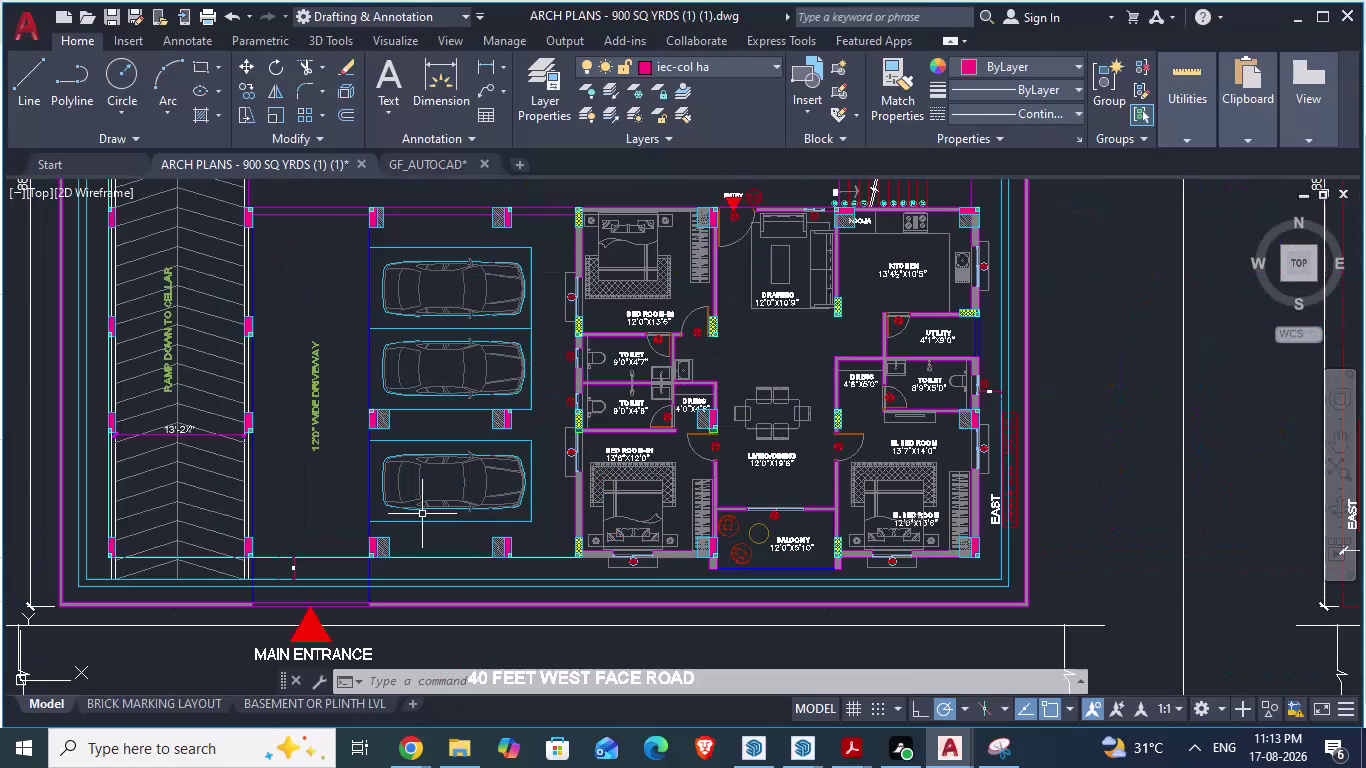
Delete the unwanted vertical grid line from the GF_AUTOCAD drawing.
click(431, 162)
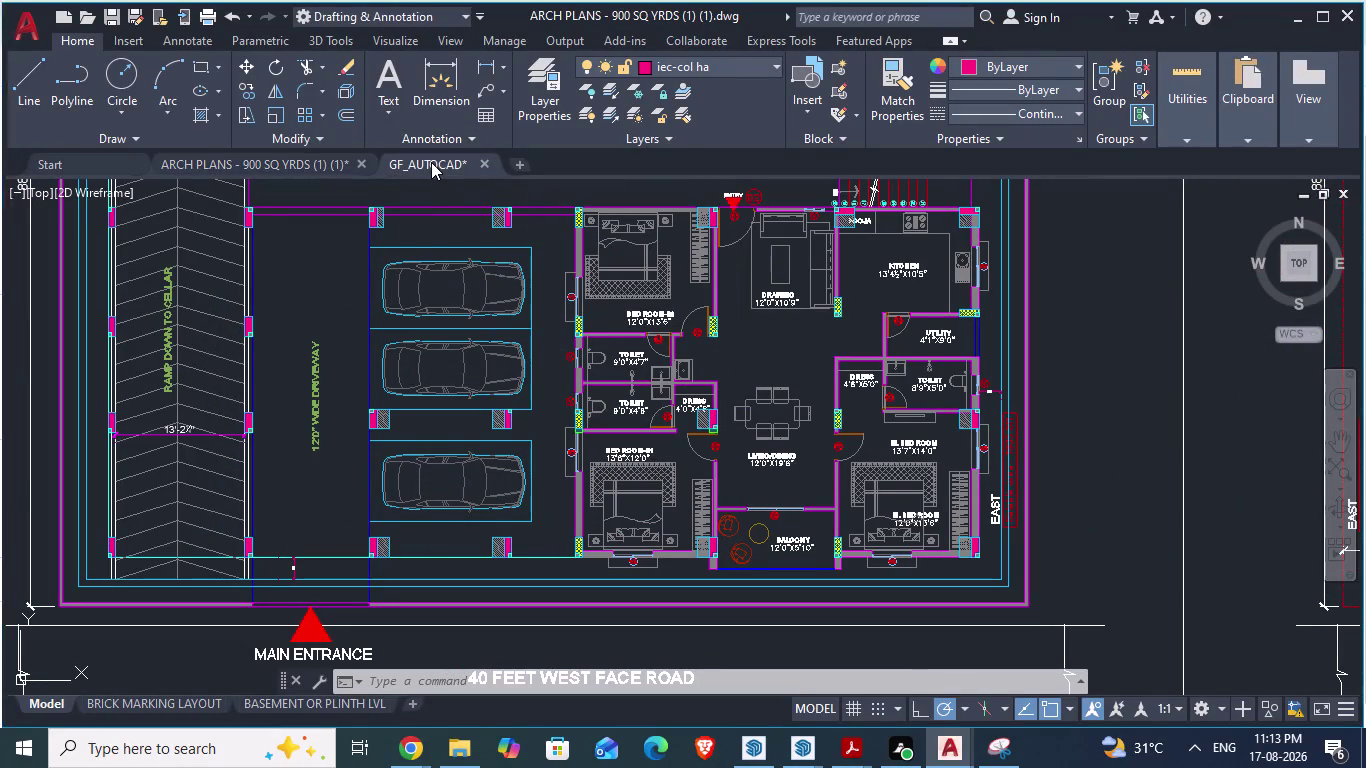
scroll(down, 3)
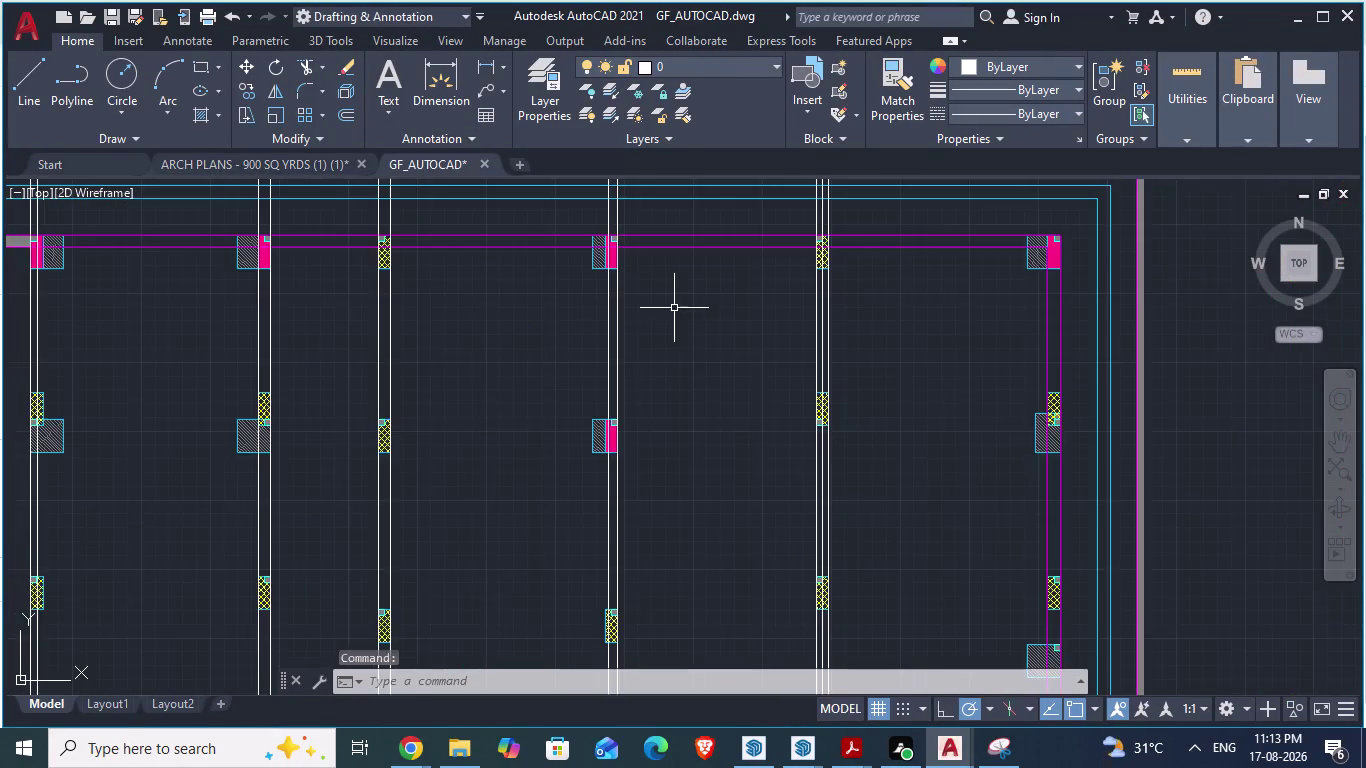
scroll(down, 3)
scroll(up, 3)
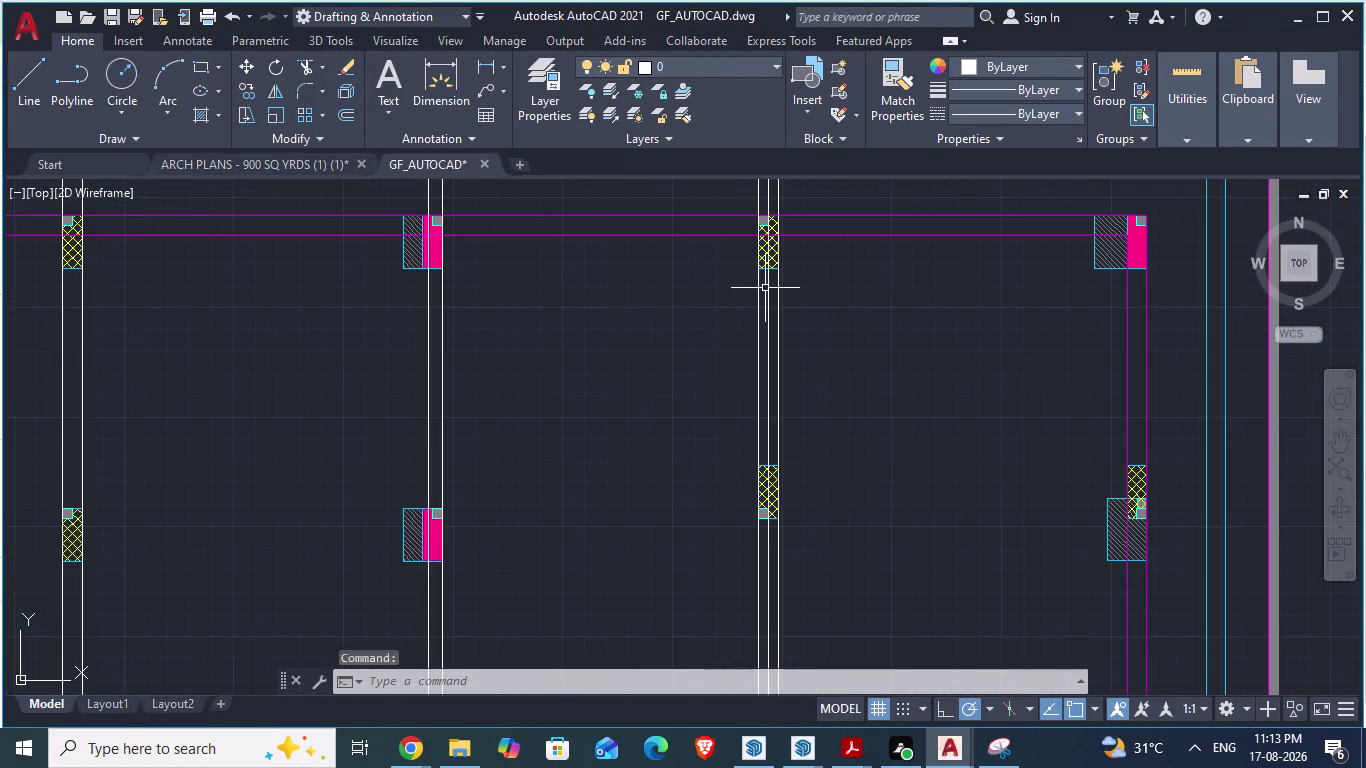
scroll(down, 3)
scroll(down, 3)
scroll(up, 3)
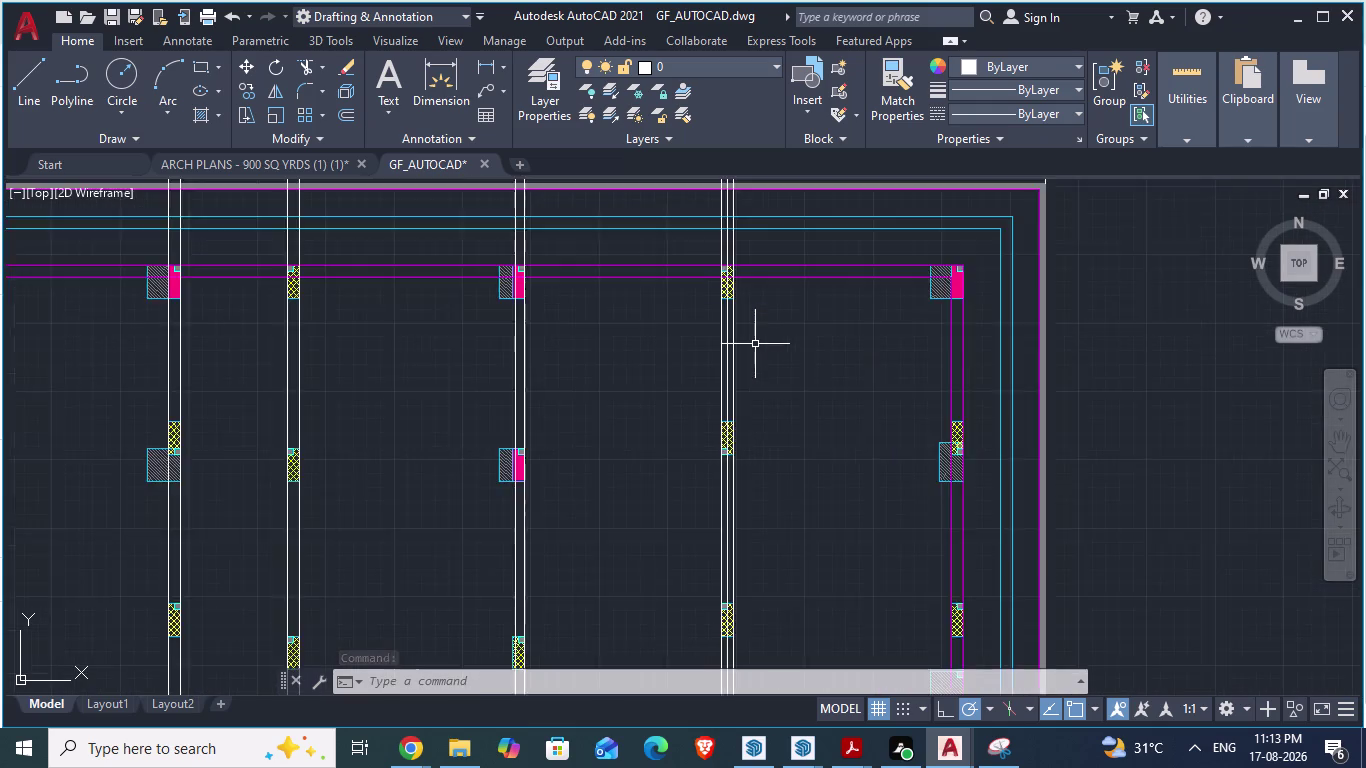
scroll(up, 3)
click(697, 329)
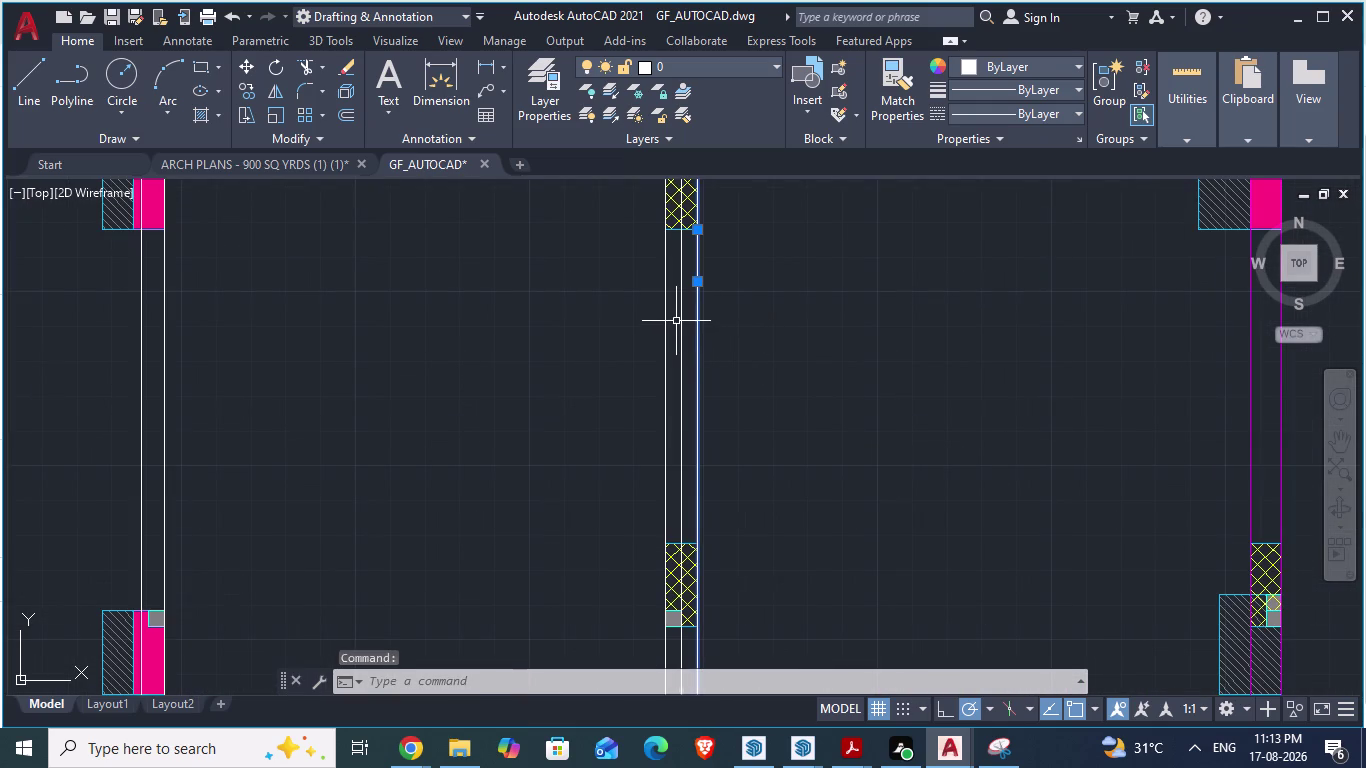
key(Delete)
Bring the ARCH PLANS drawing back into view.
scroll(down, 3)
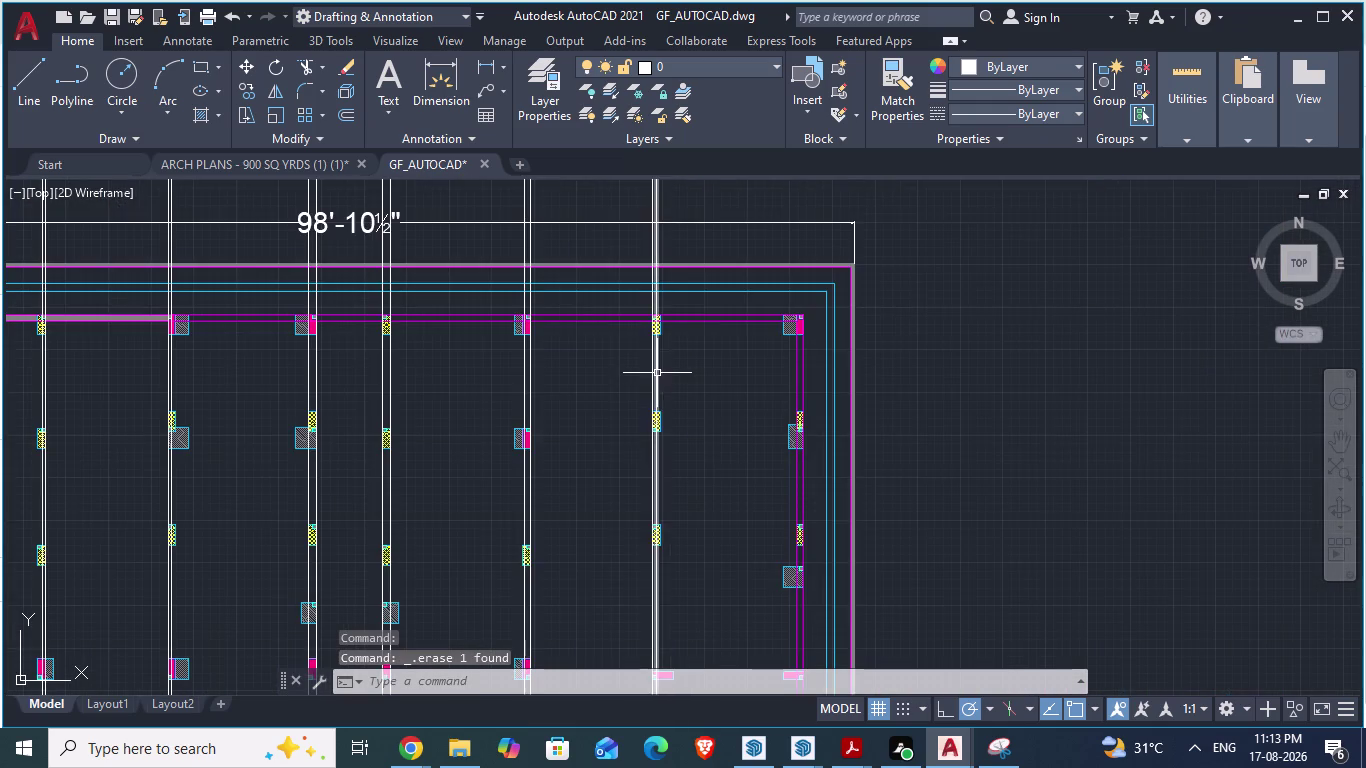
scroll(up, 3)
scroll(up, 3)
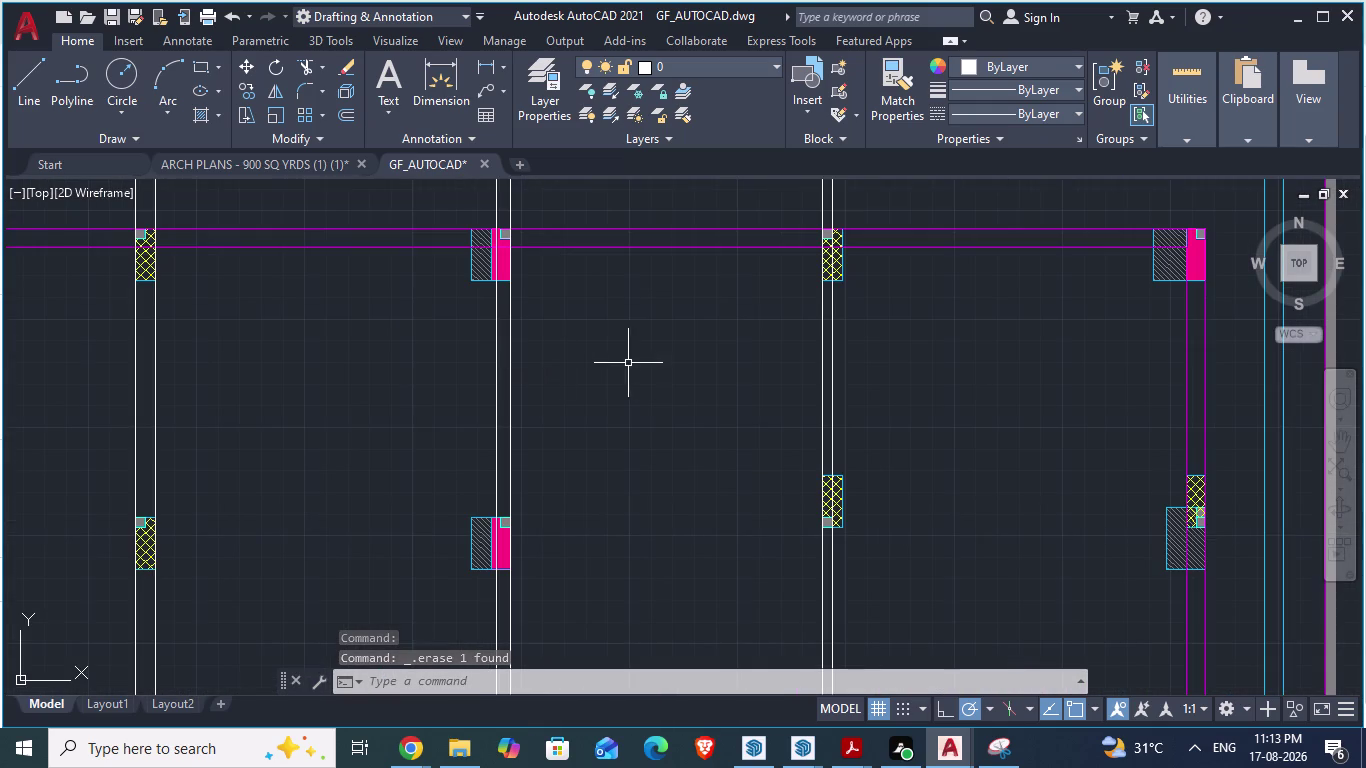
click(297, 163)
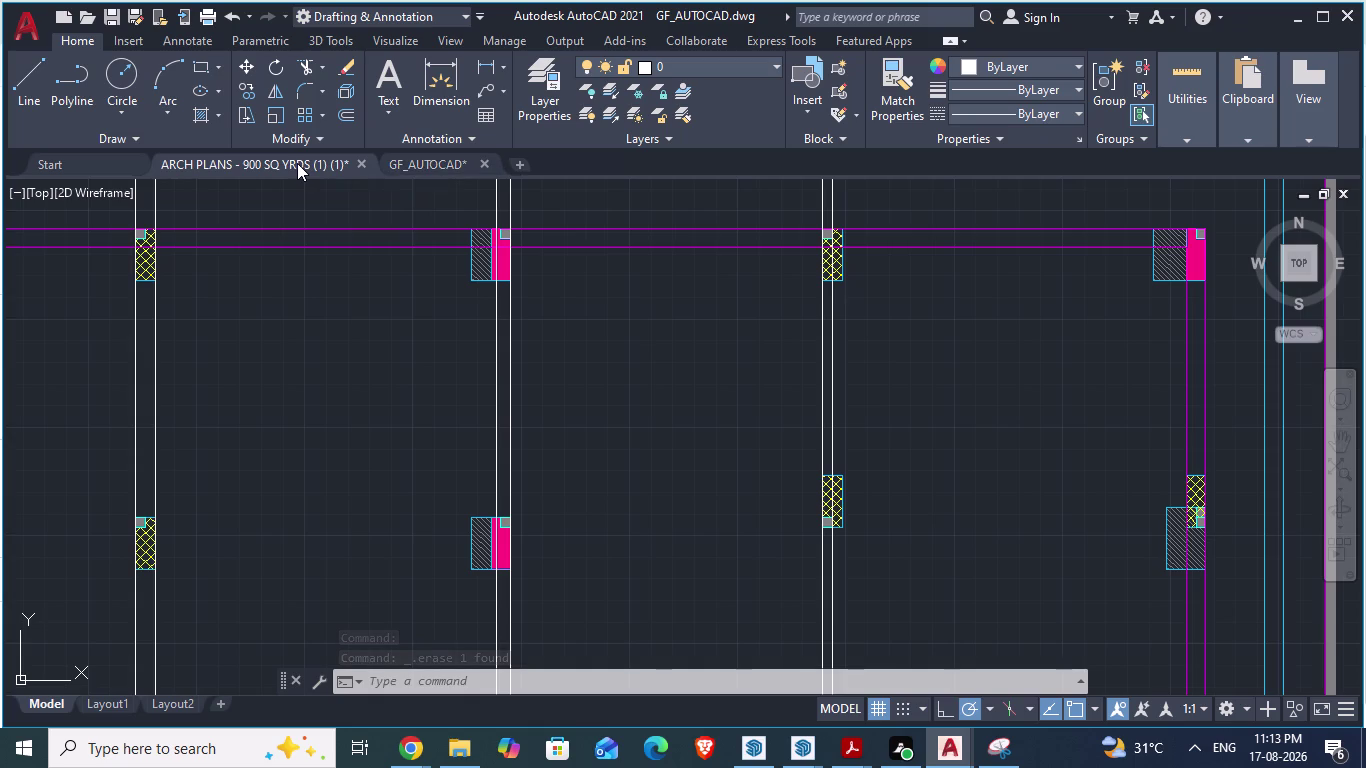
scroll(down, 3)
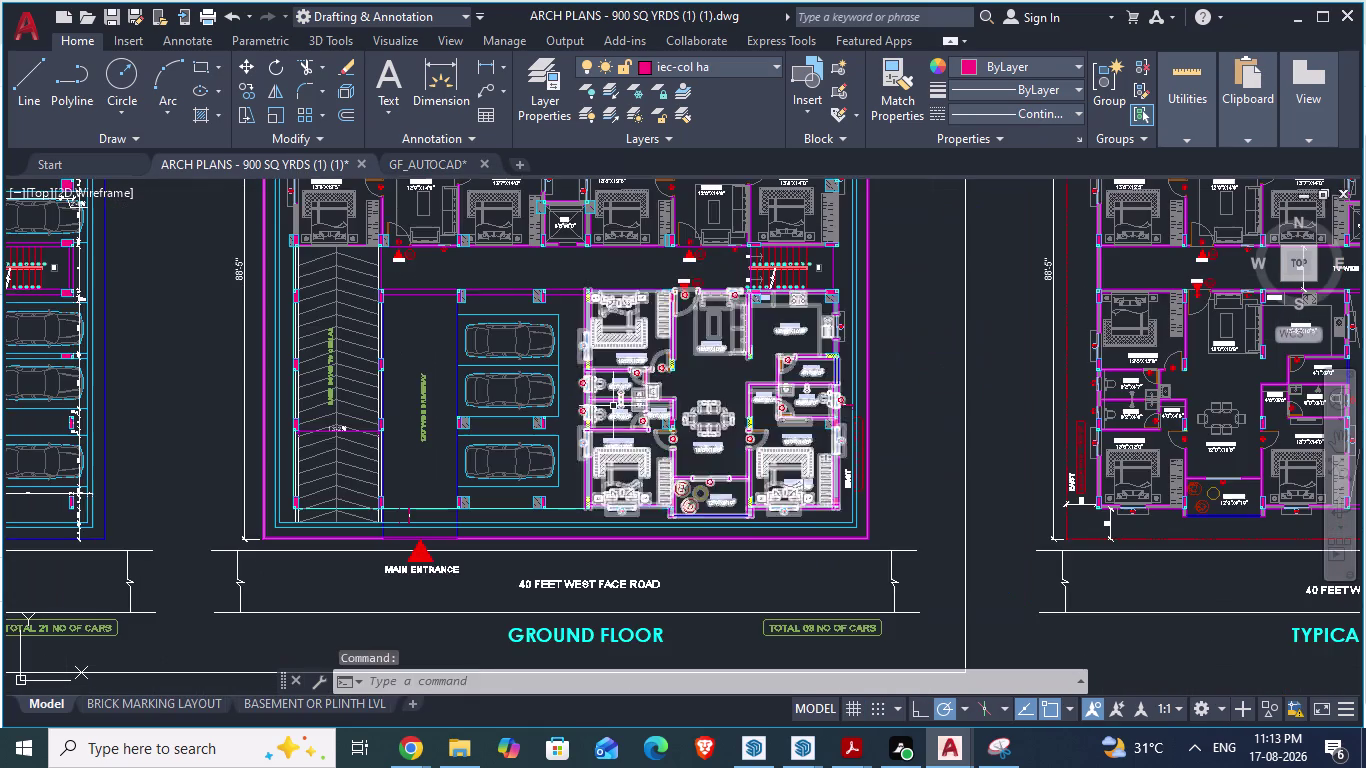
Start an aligned dimension at the plan's column corner, then cancel it.
scroll(down, 3)
scroll(up, 3)
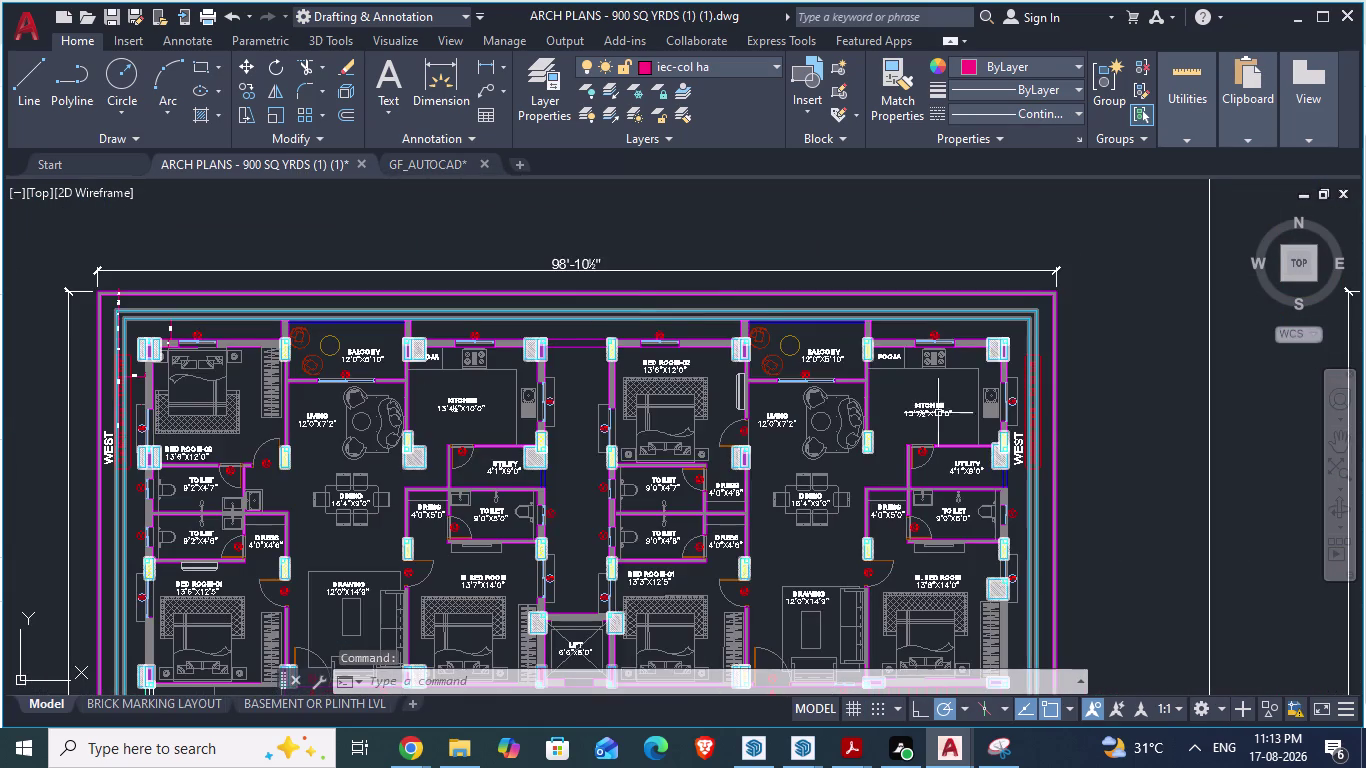
scroll(up, 3)
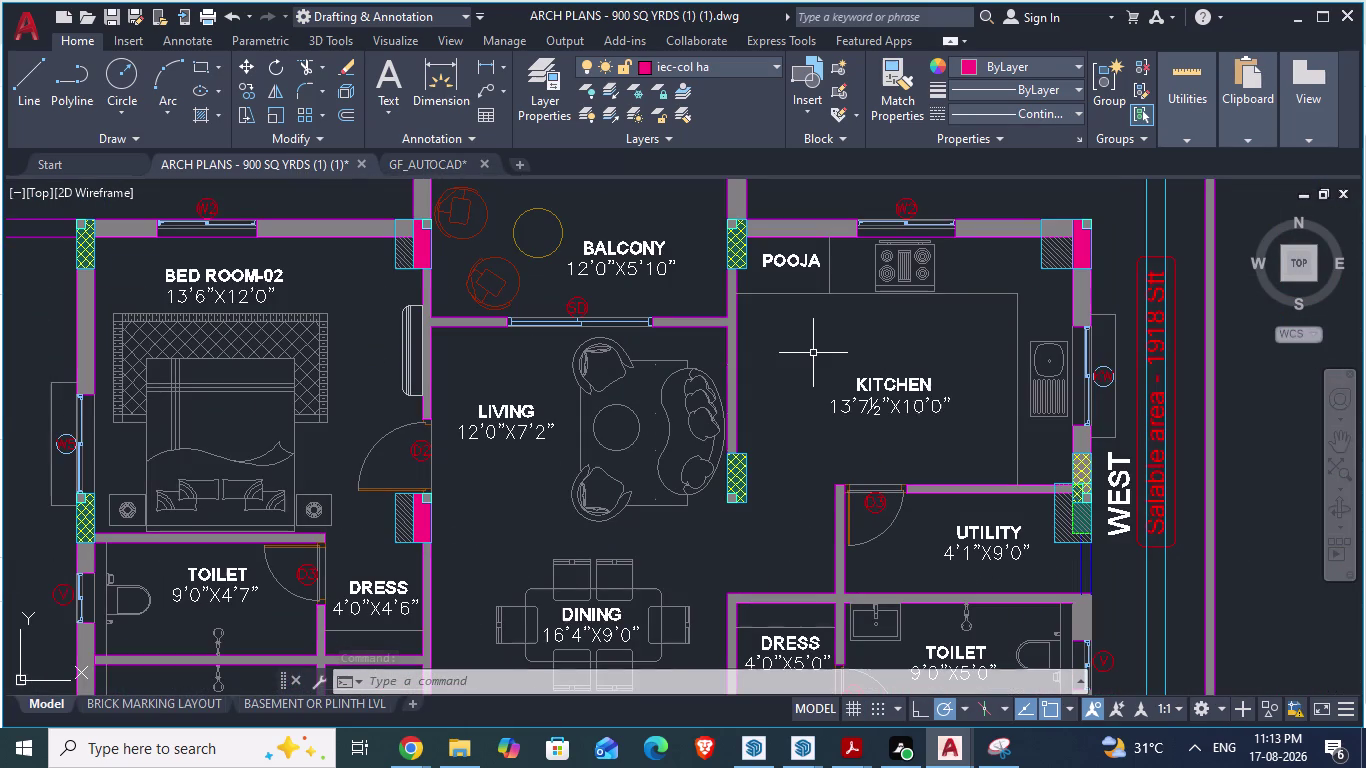
scroll(down, 3)
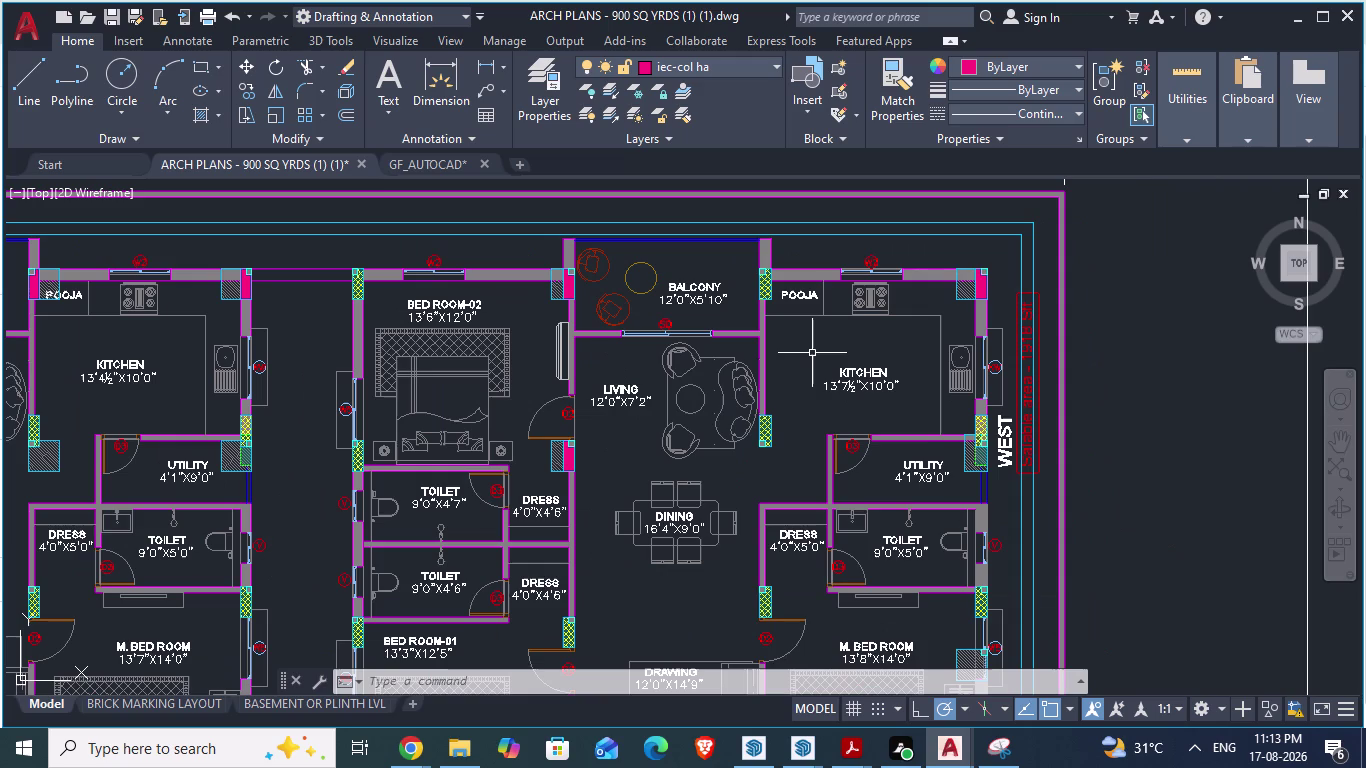
scroll(up, 3)
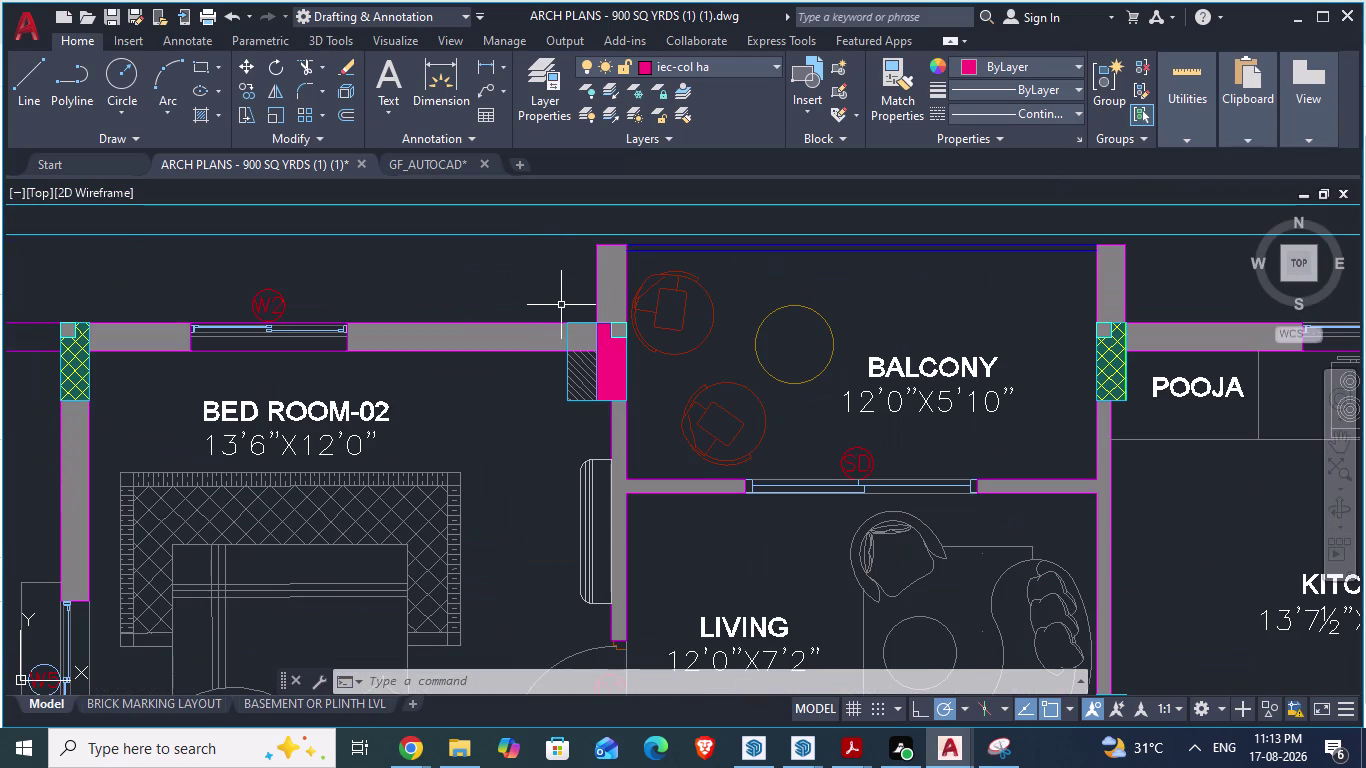
text(da)
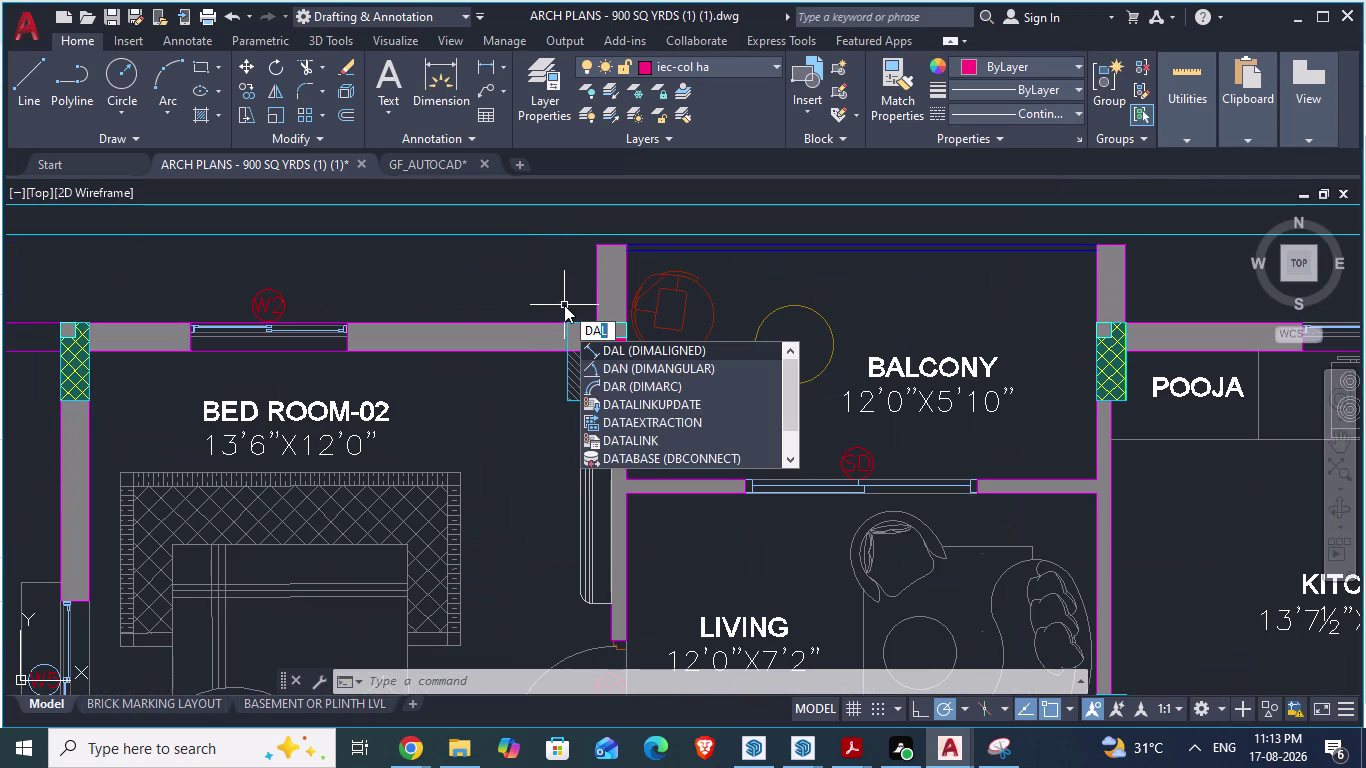
key(space)
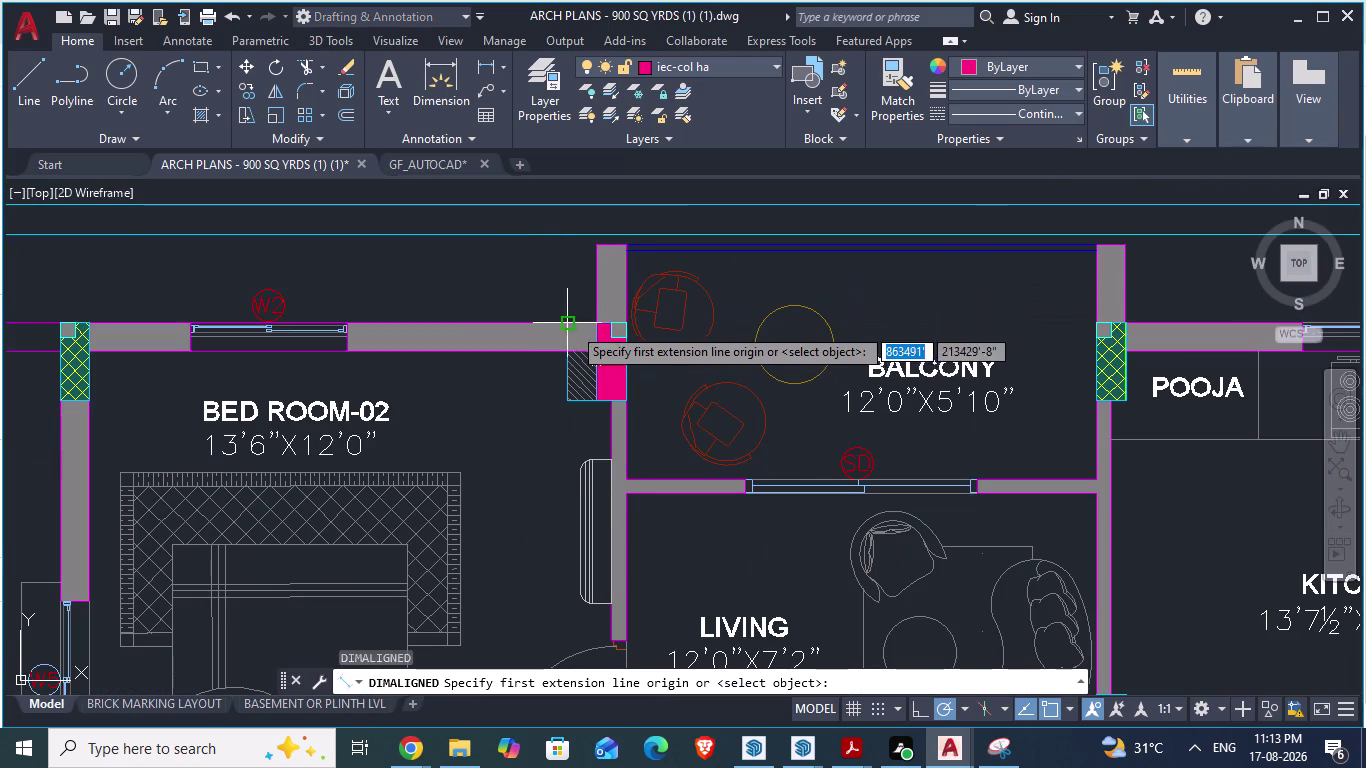
click(595, 322)
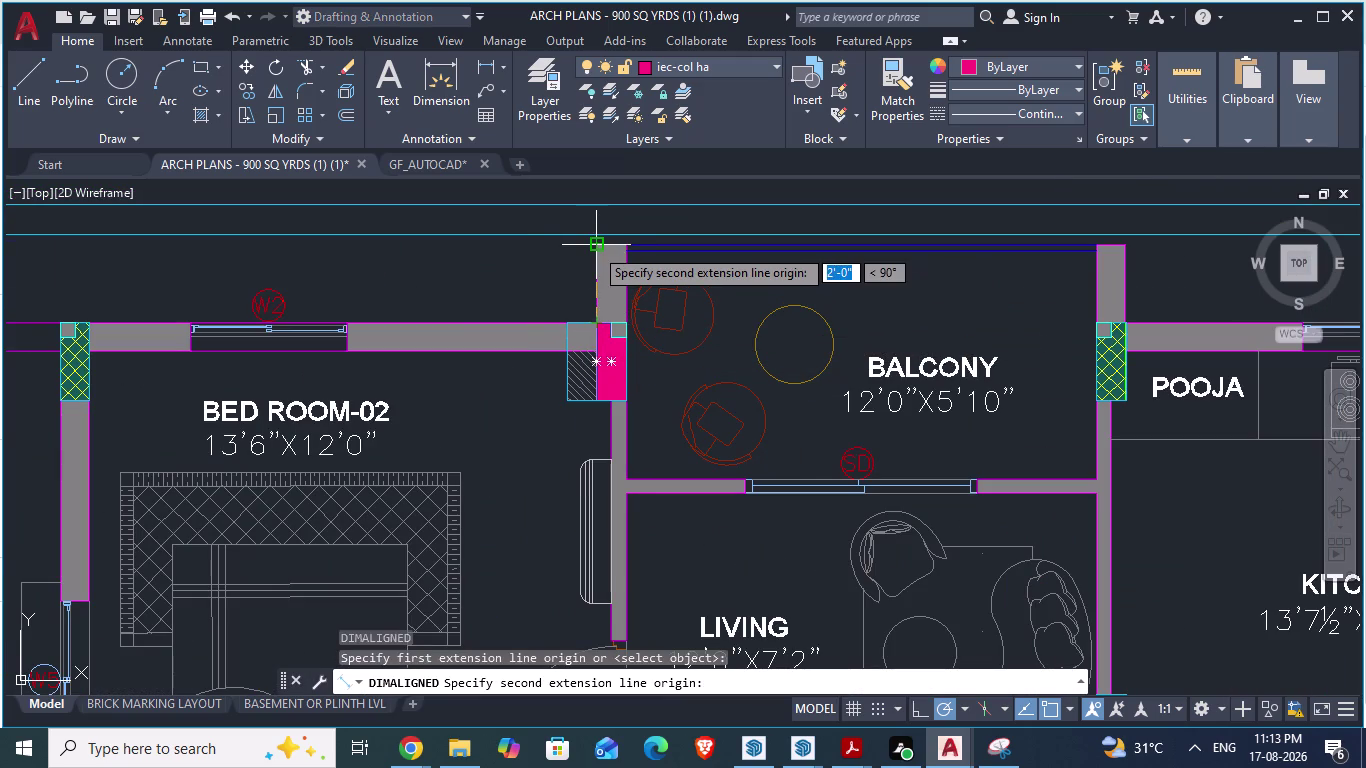
key(Escape)
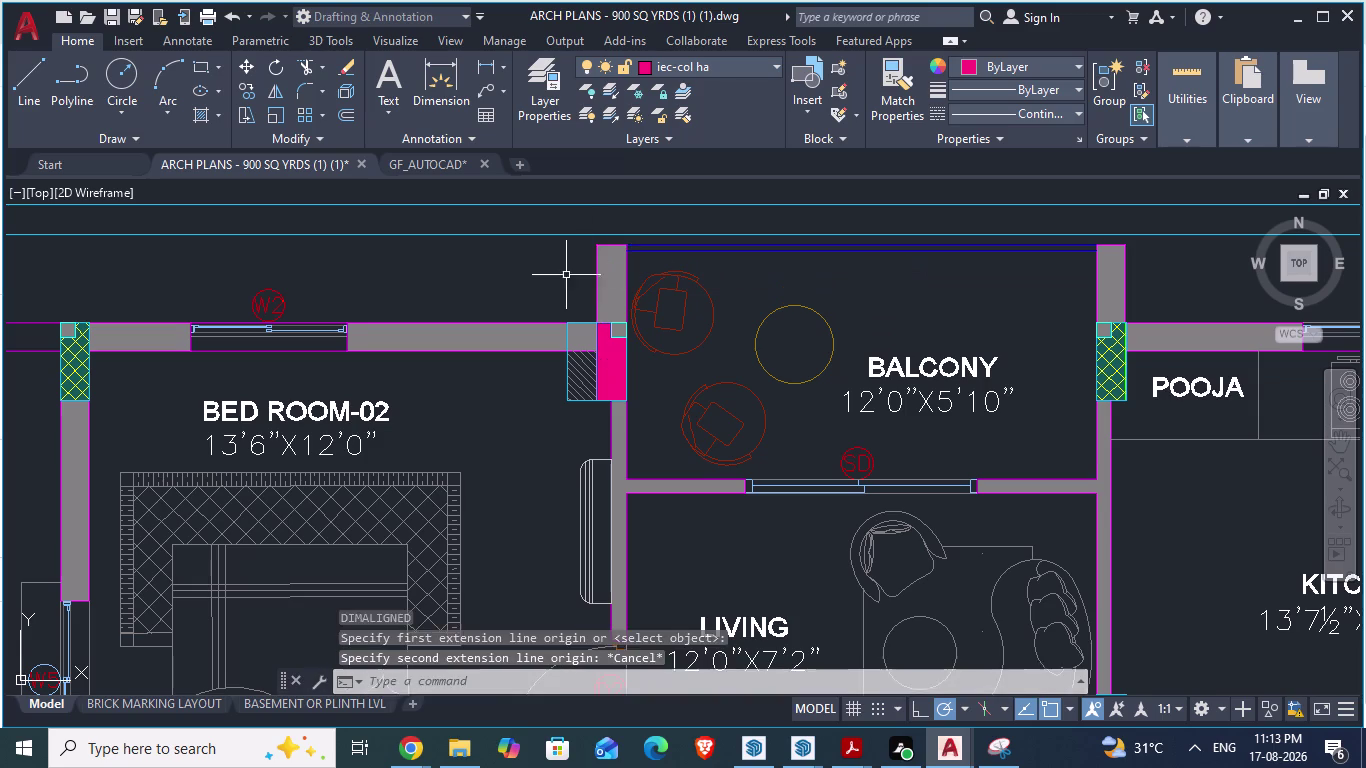
Return to the GF_AUTOCAD drawing.
scroll(down, 3)
scroll(down, 3)
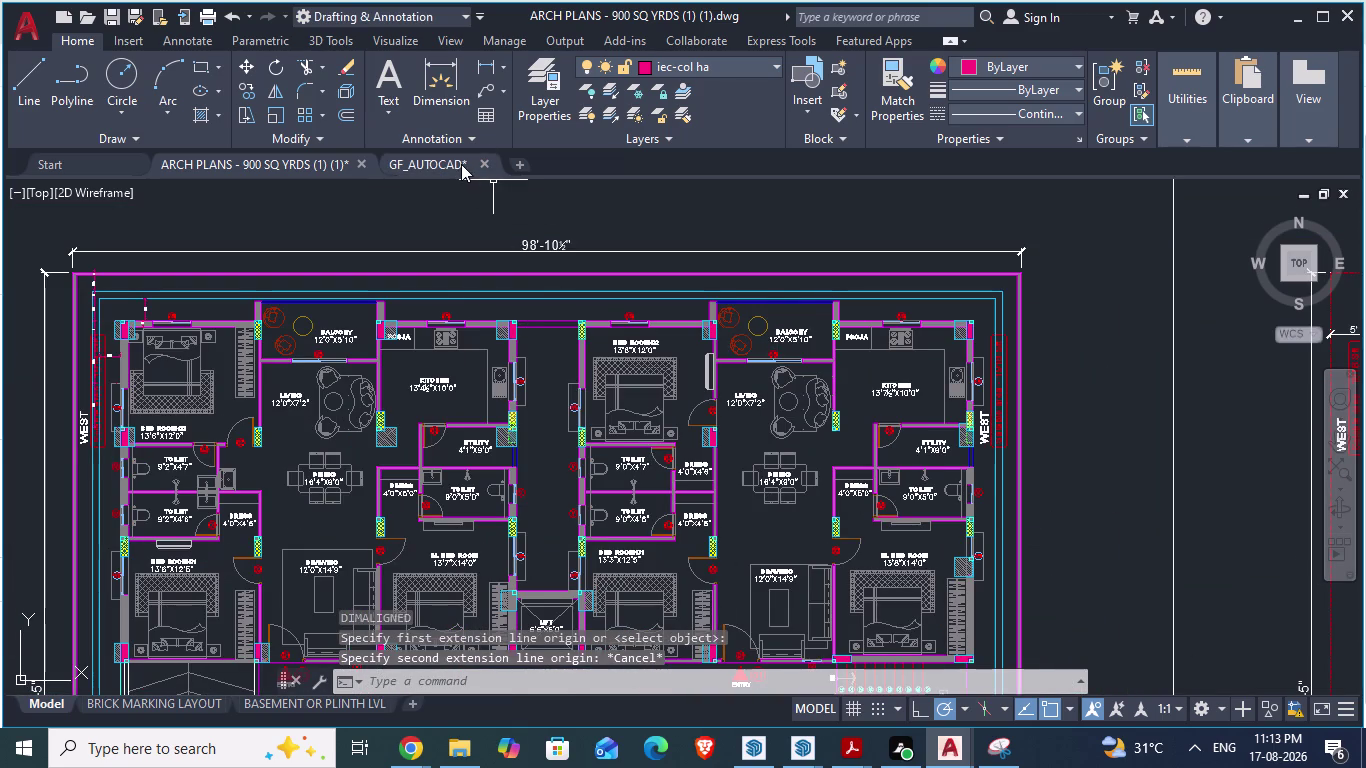
click(461, 164)
Place a horizontal construction line along the upper column row's top edge.
scroll(down, 3)
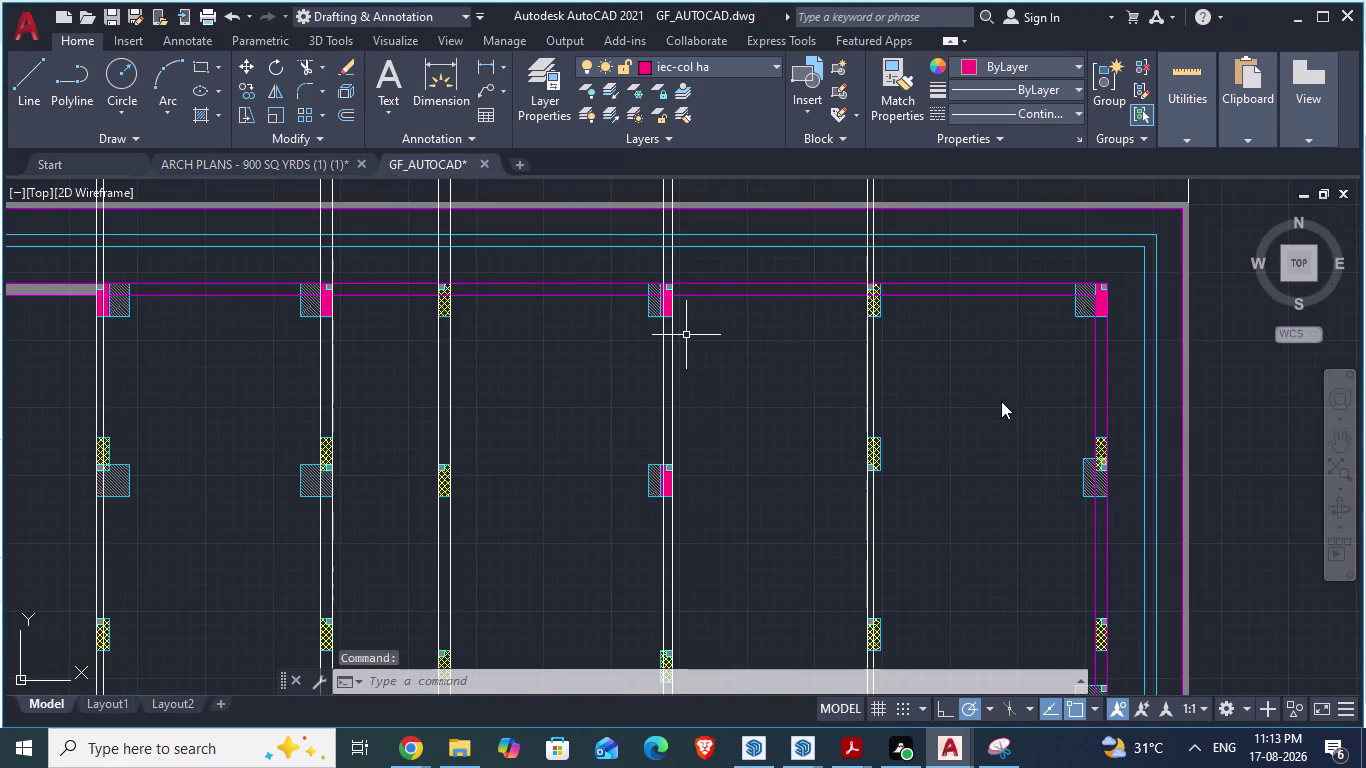
scroll(down, 3)
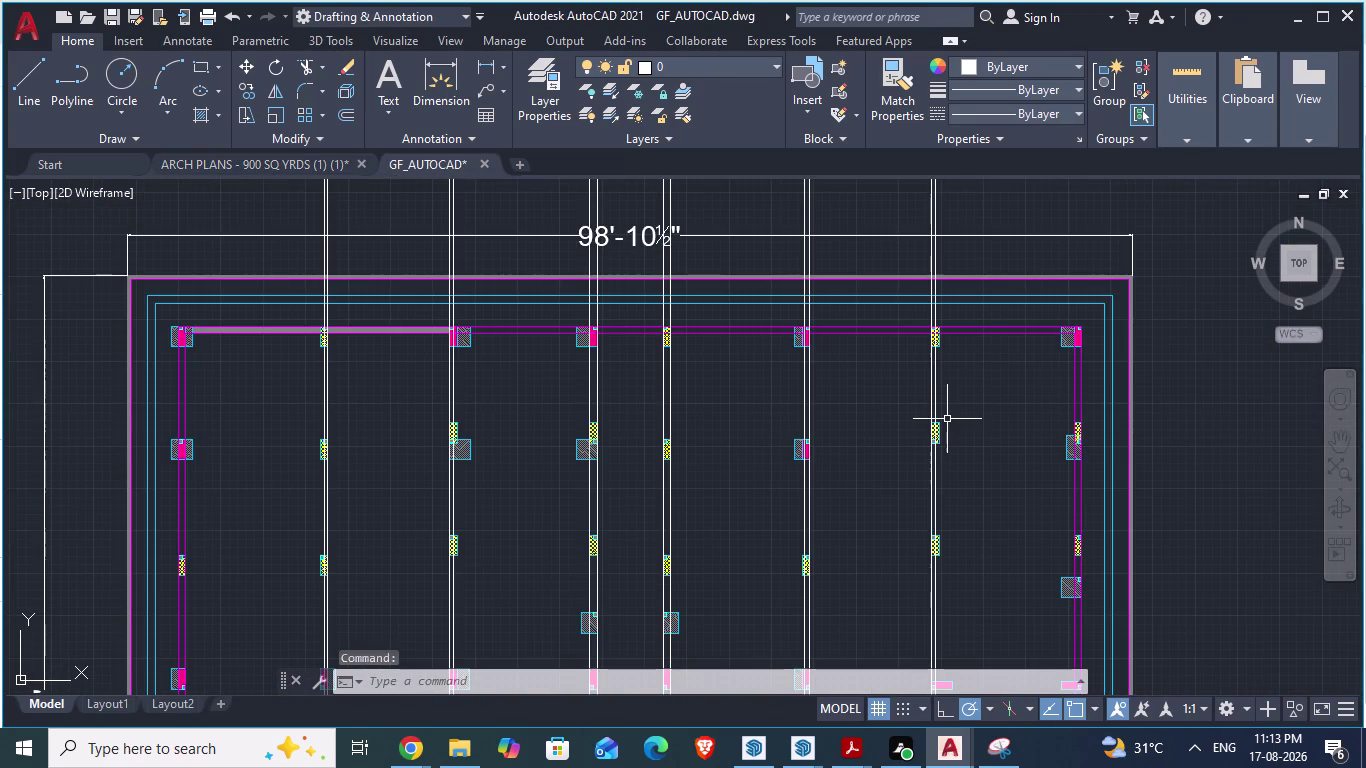
text(xl)
key(Return)
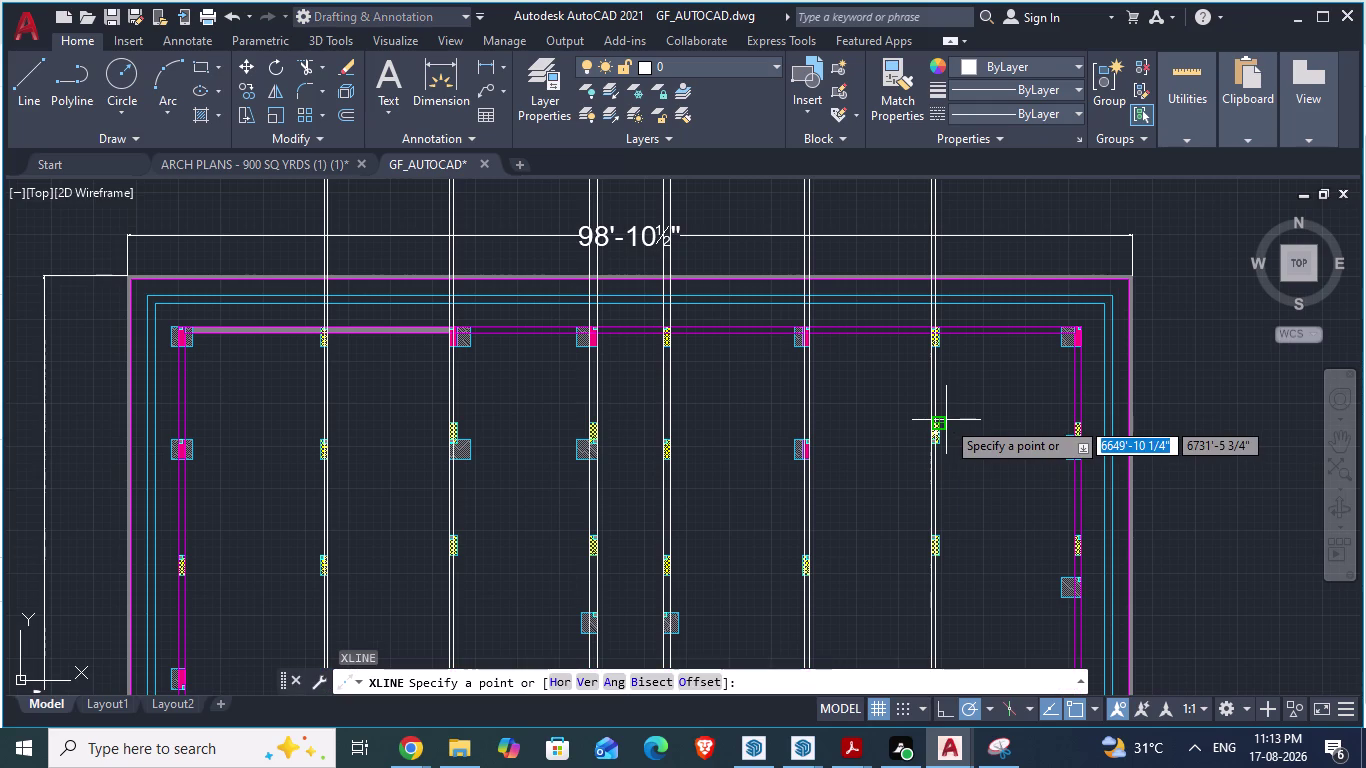
key(h)
key(Return)
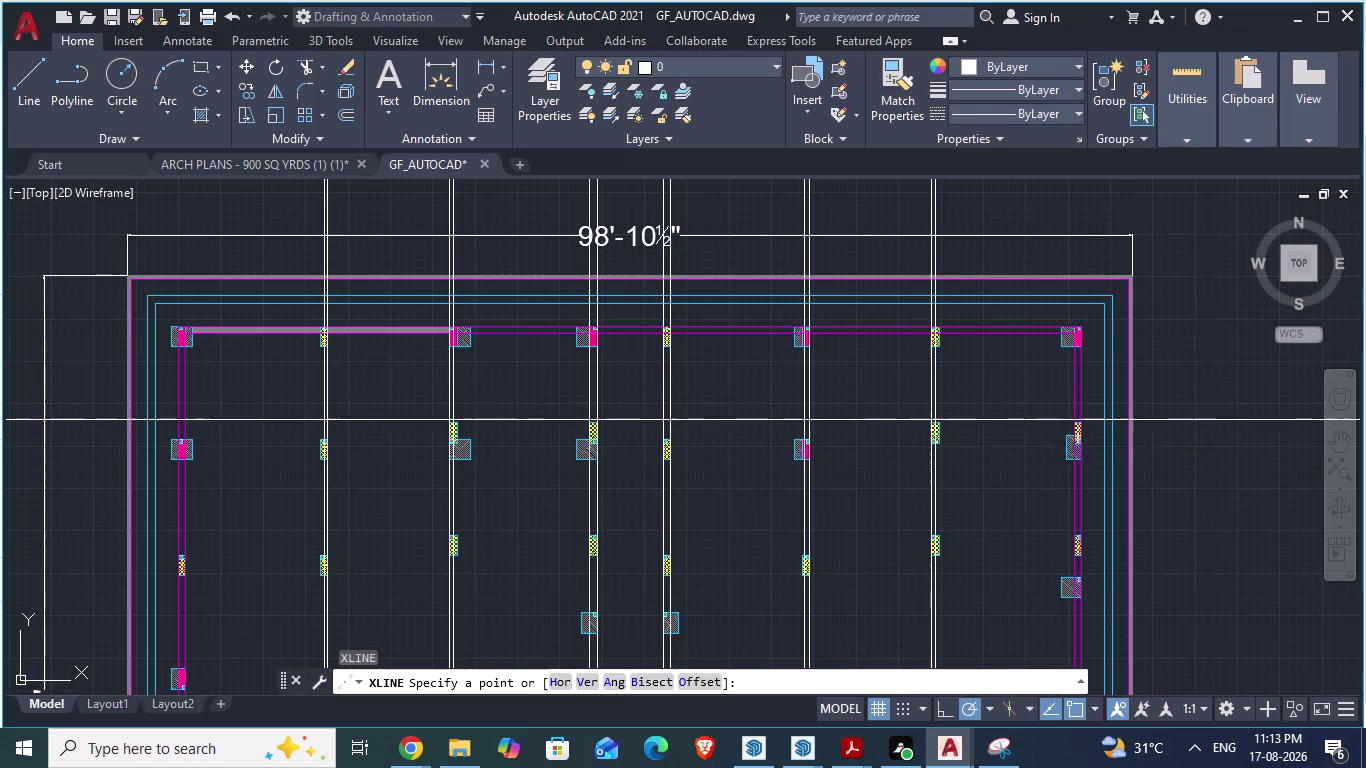
scroll(up, 3)
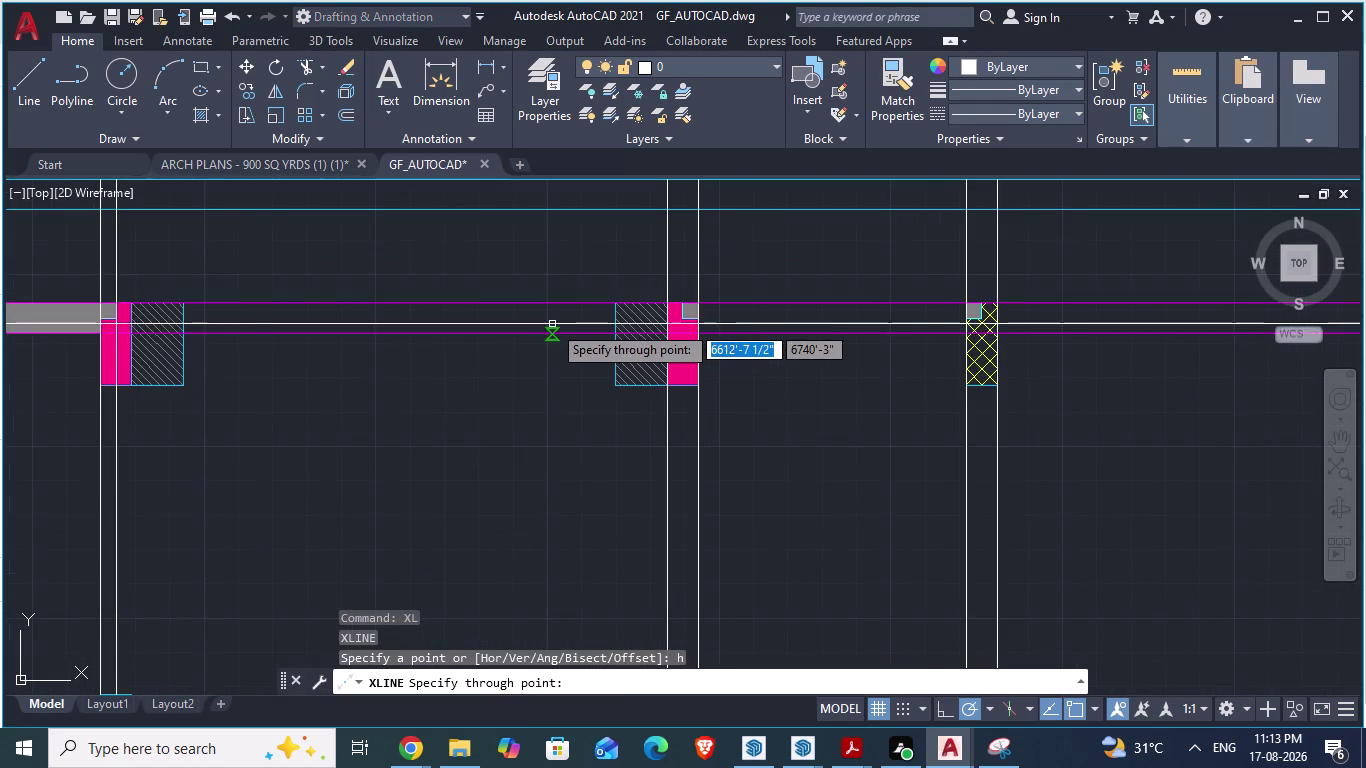
scroll(up, 3)
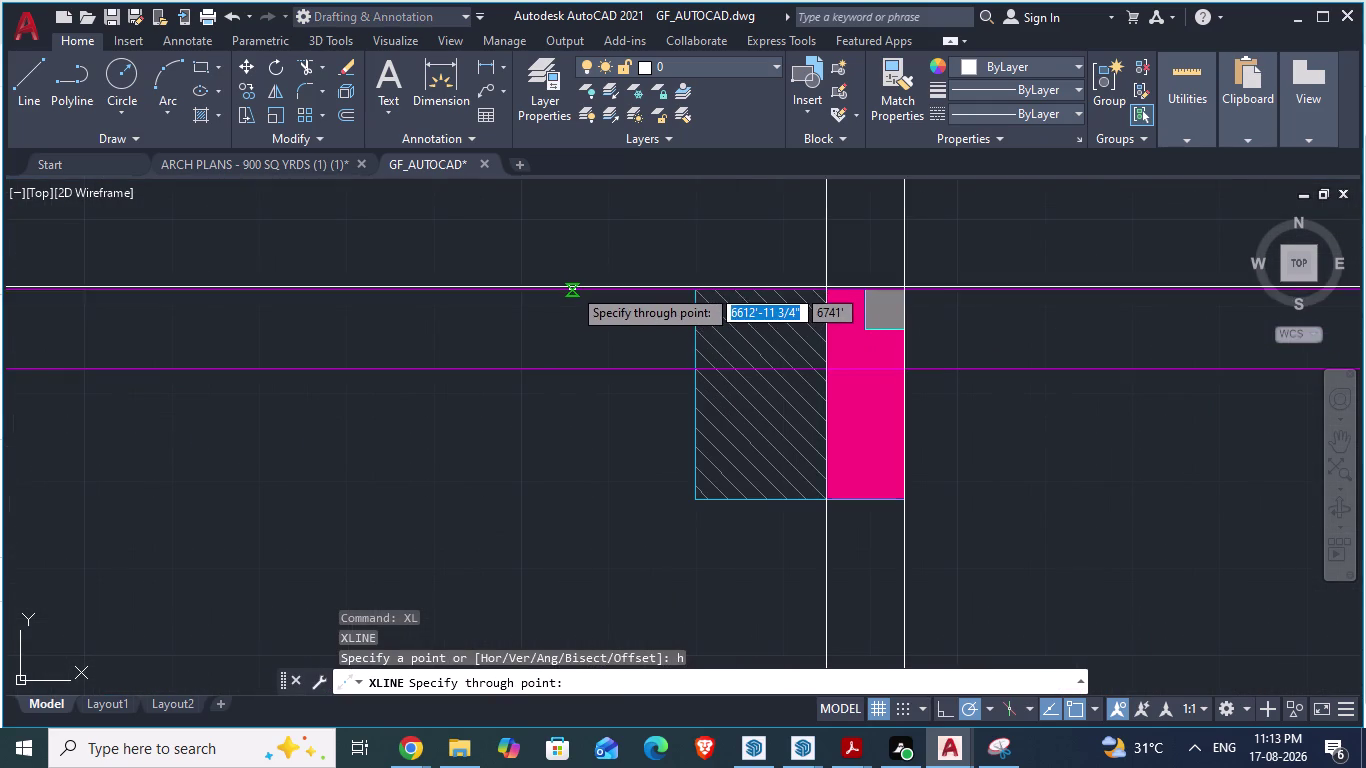
scroll(down, 3)
click(731, 302)
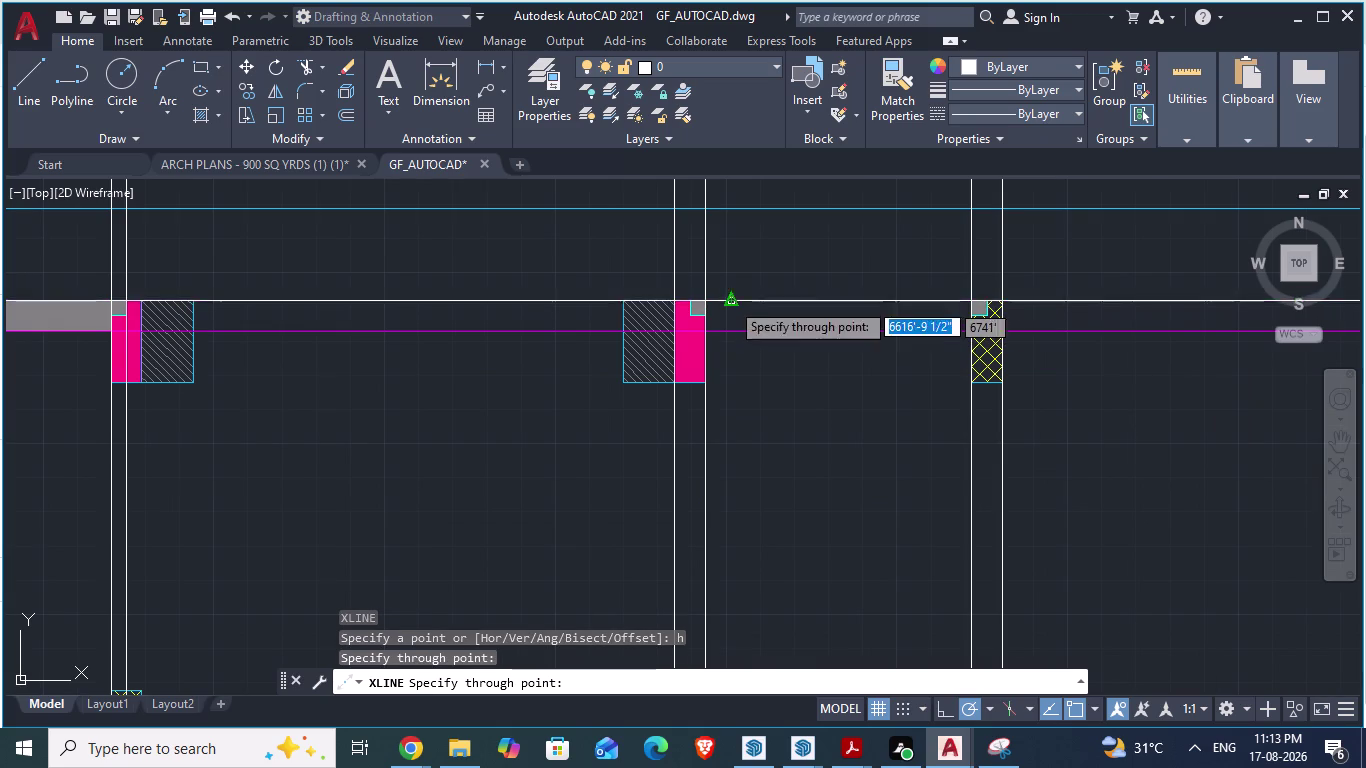
Add a second horizontal construction line 2' away and end XLINE.
text(2)
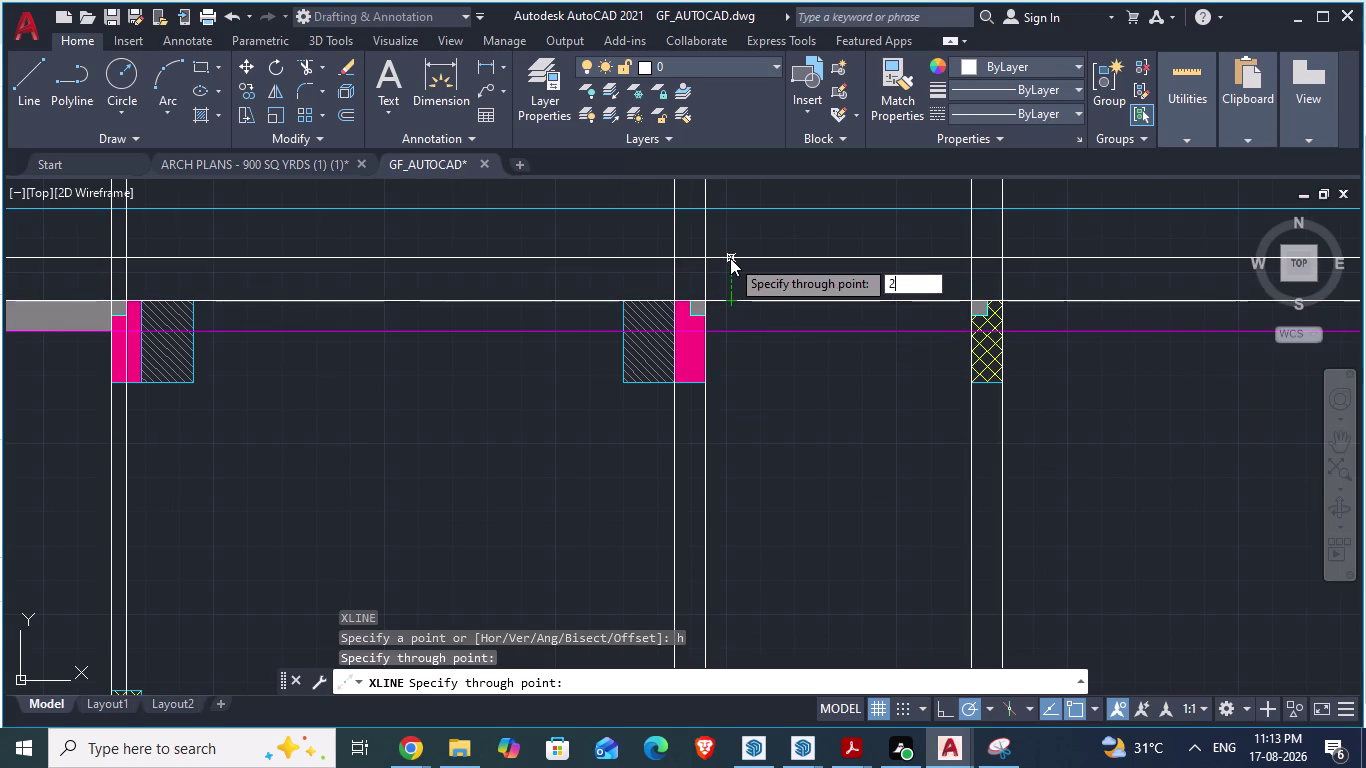
text(')
key(Return)
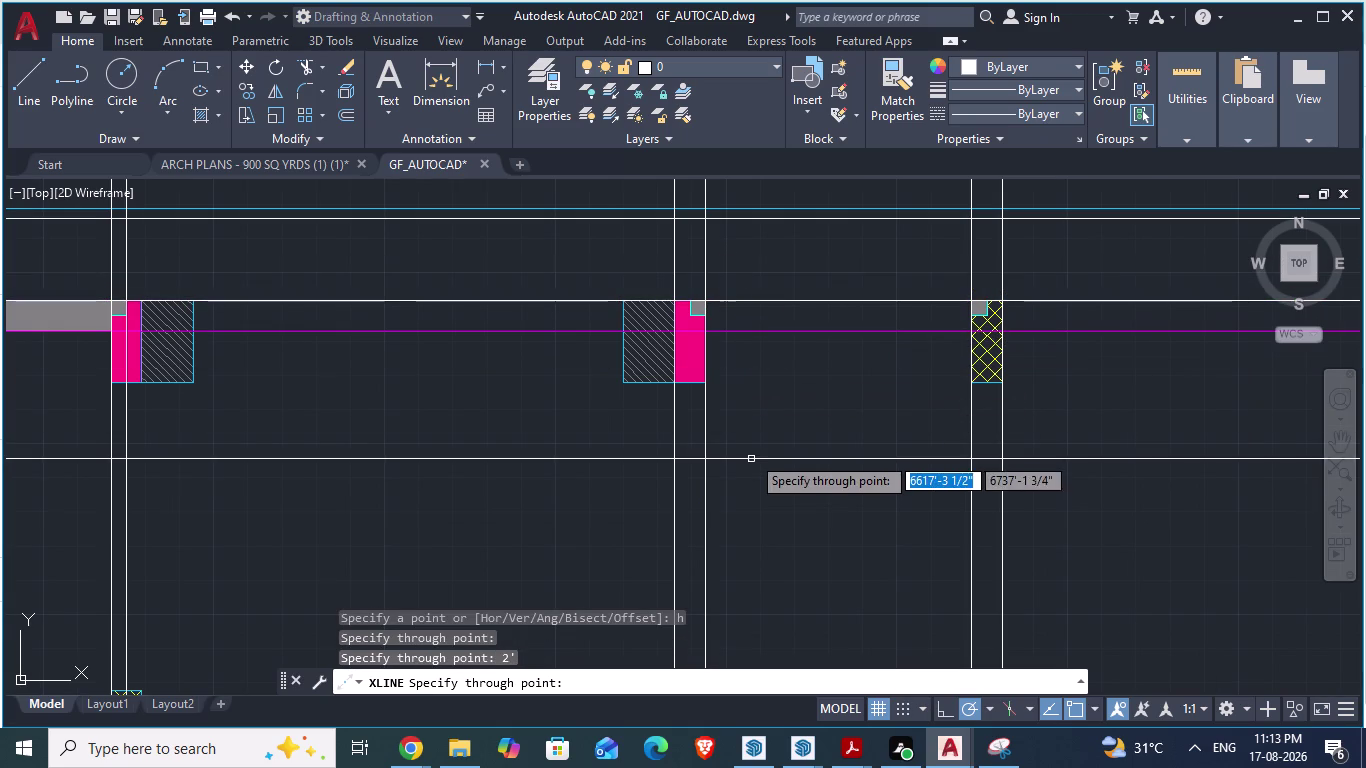
key(space)
scroll(down, 3)
scroll(up, 3)
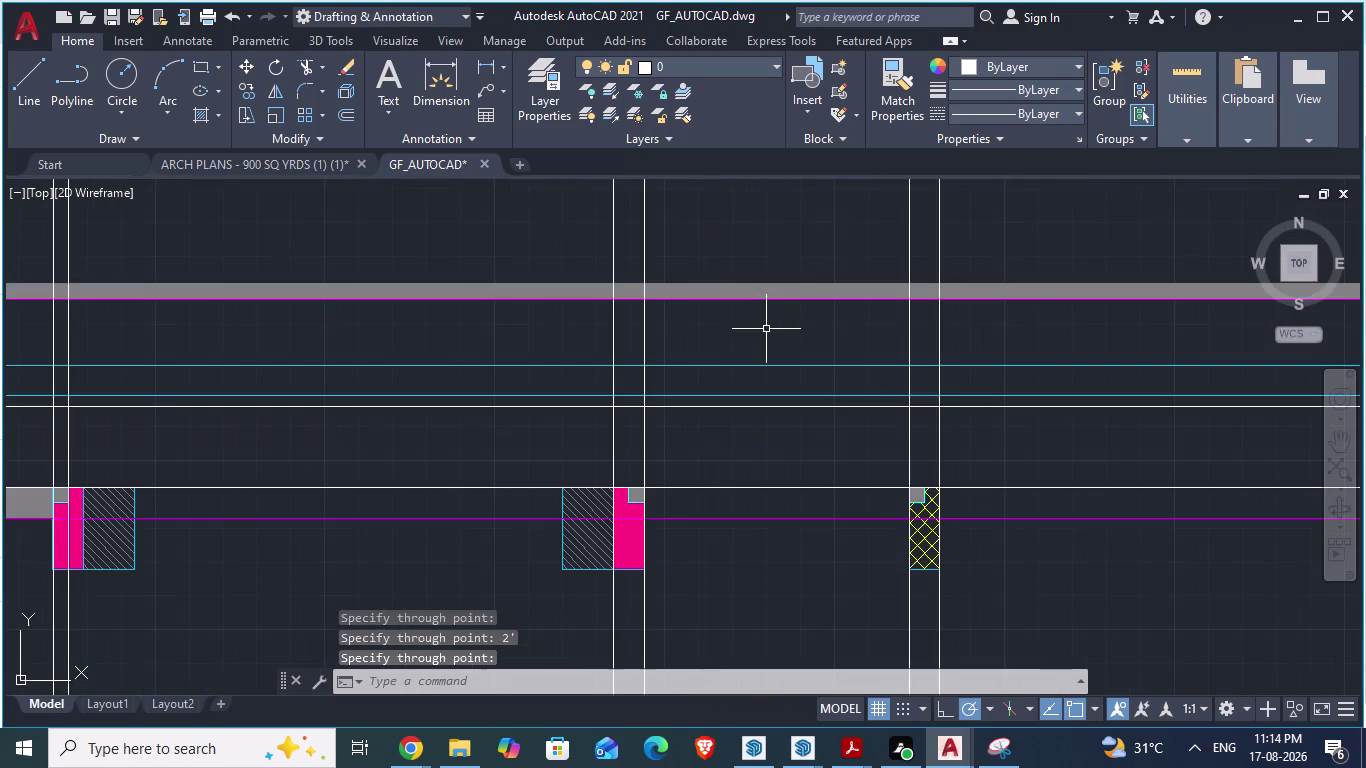
scroll(down, 3)
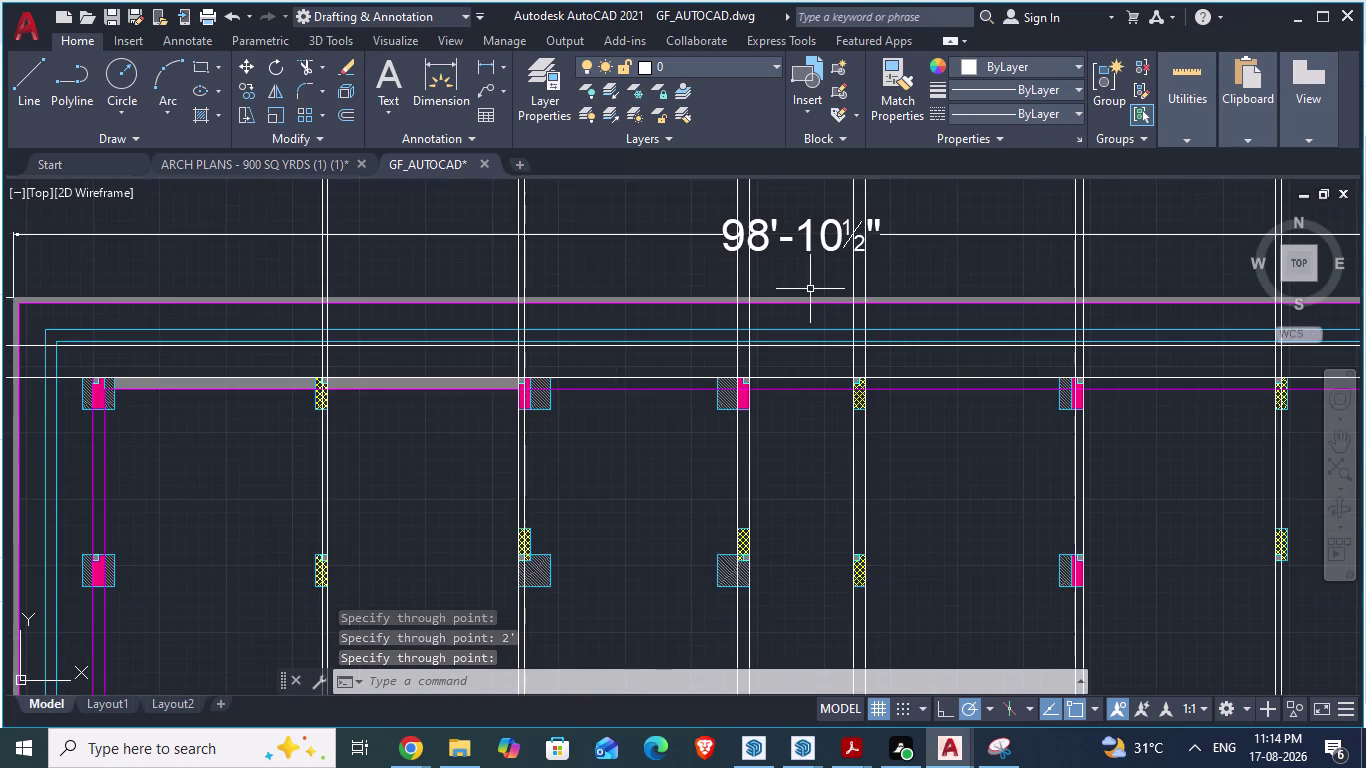
scroll(down, 3)
scroll(up, 3)
scroll(up, 3)
key(l)
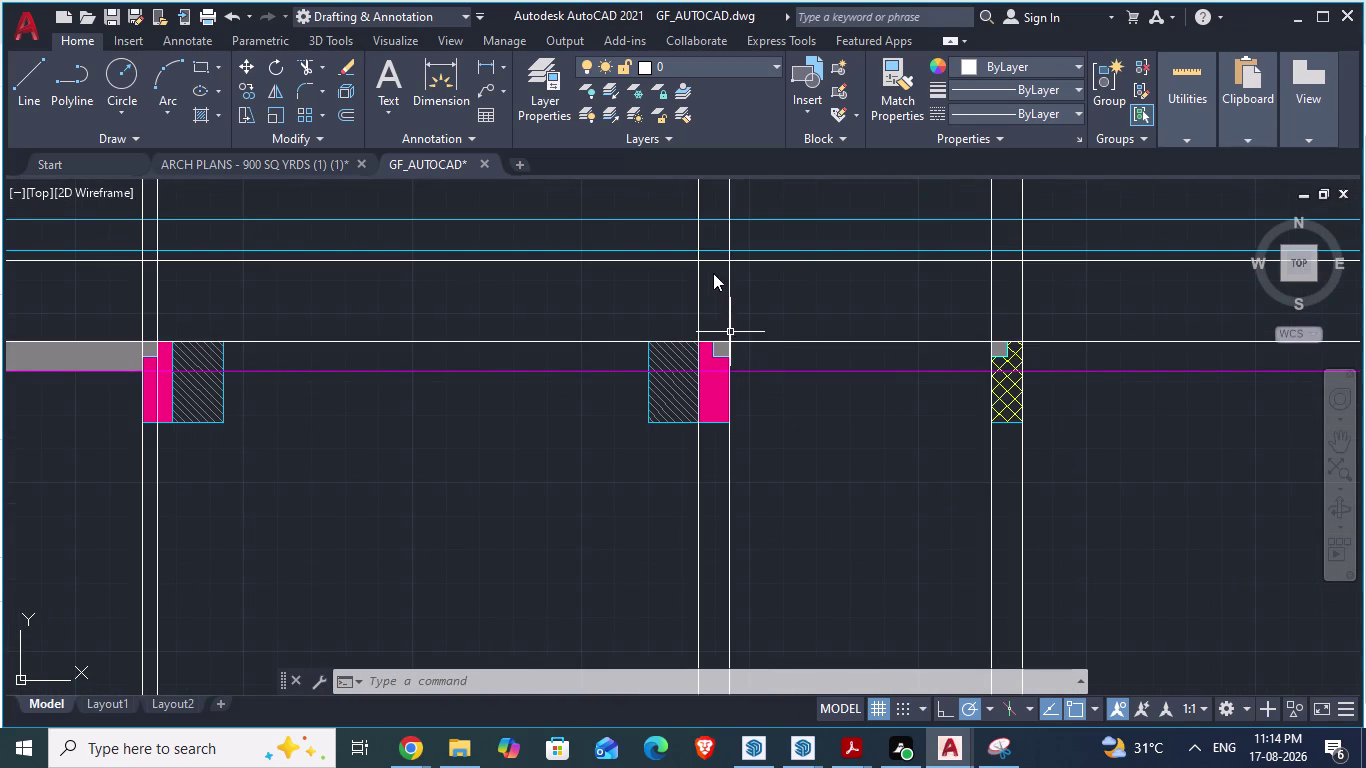
key(Return)
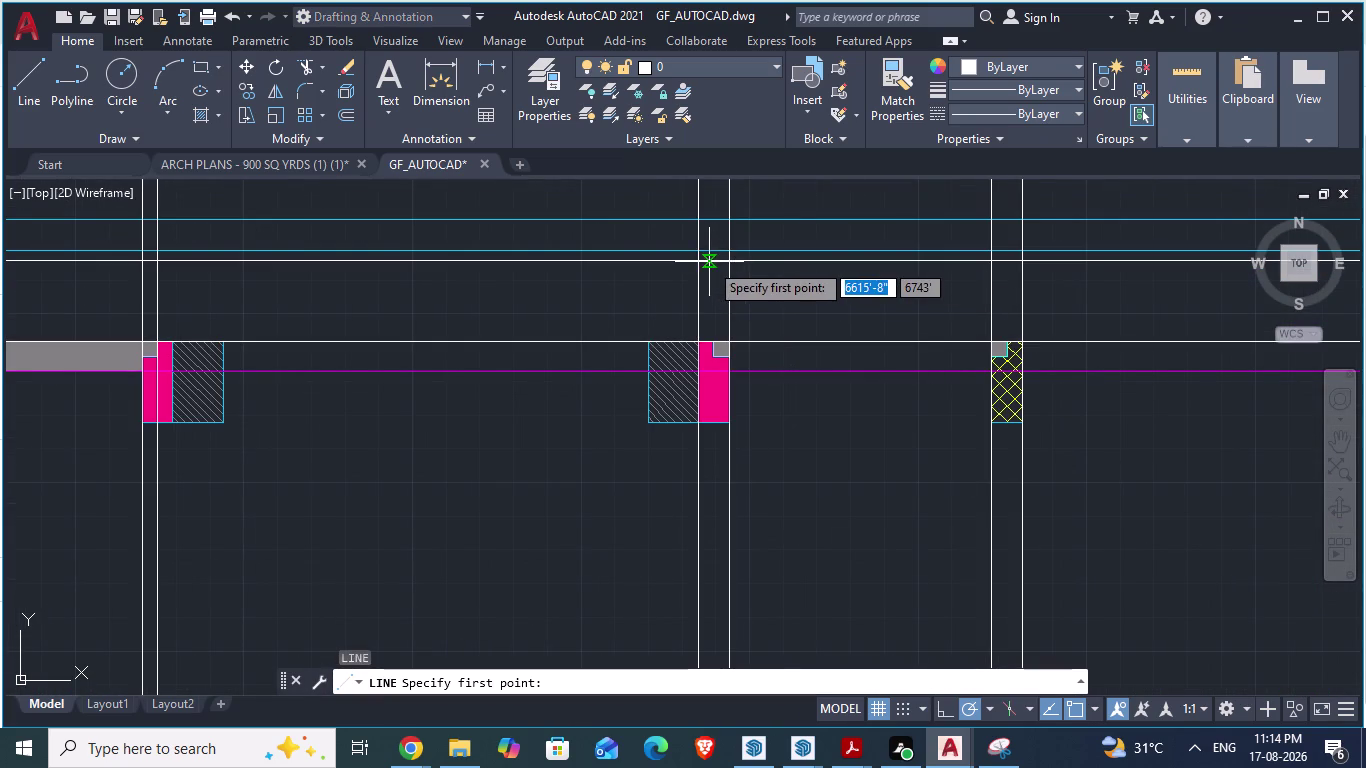
Draw the short vertical line from the upper grid line to the column top.
click(701, 262)
click(730, 261)
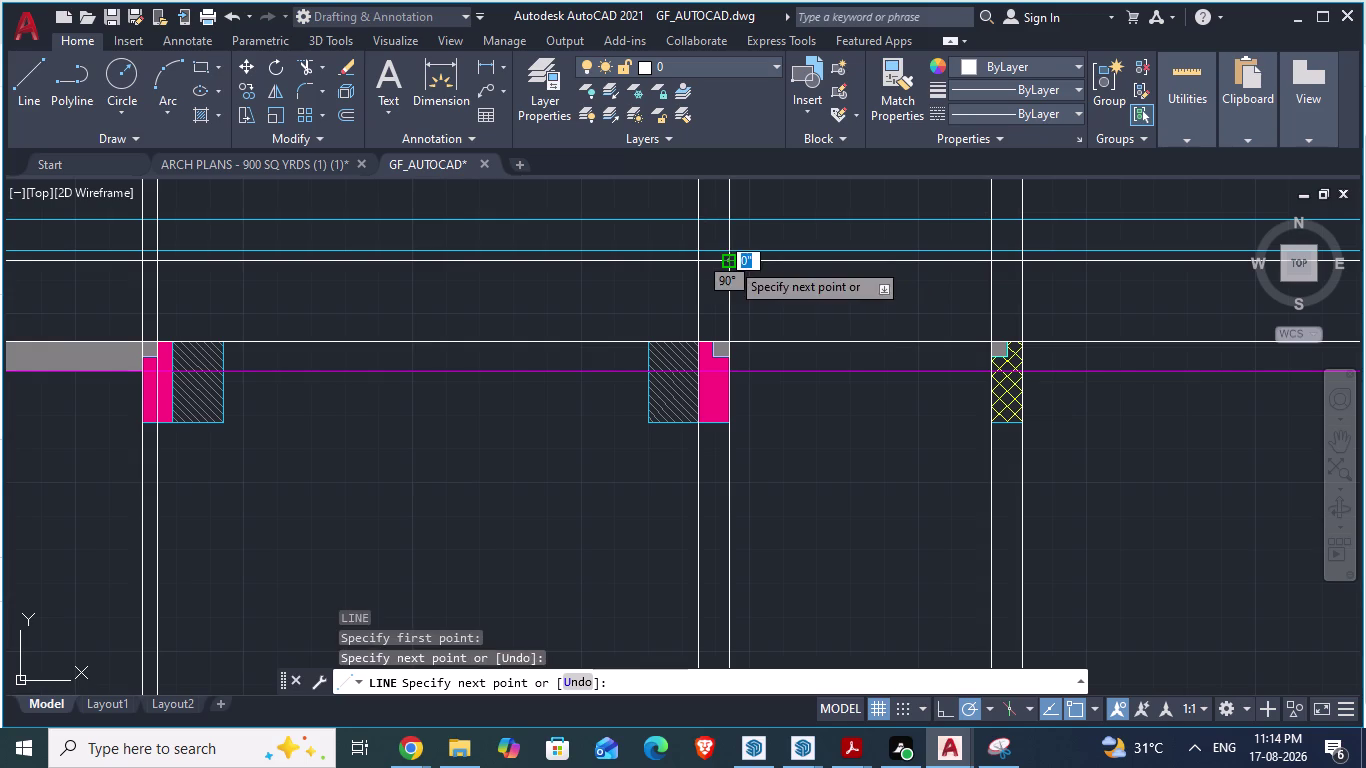
click(733, 338)
key(Escape)
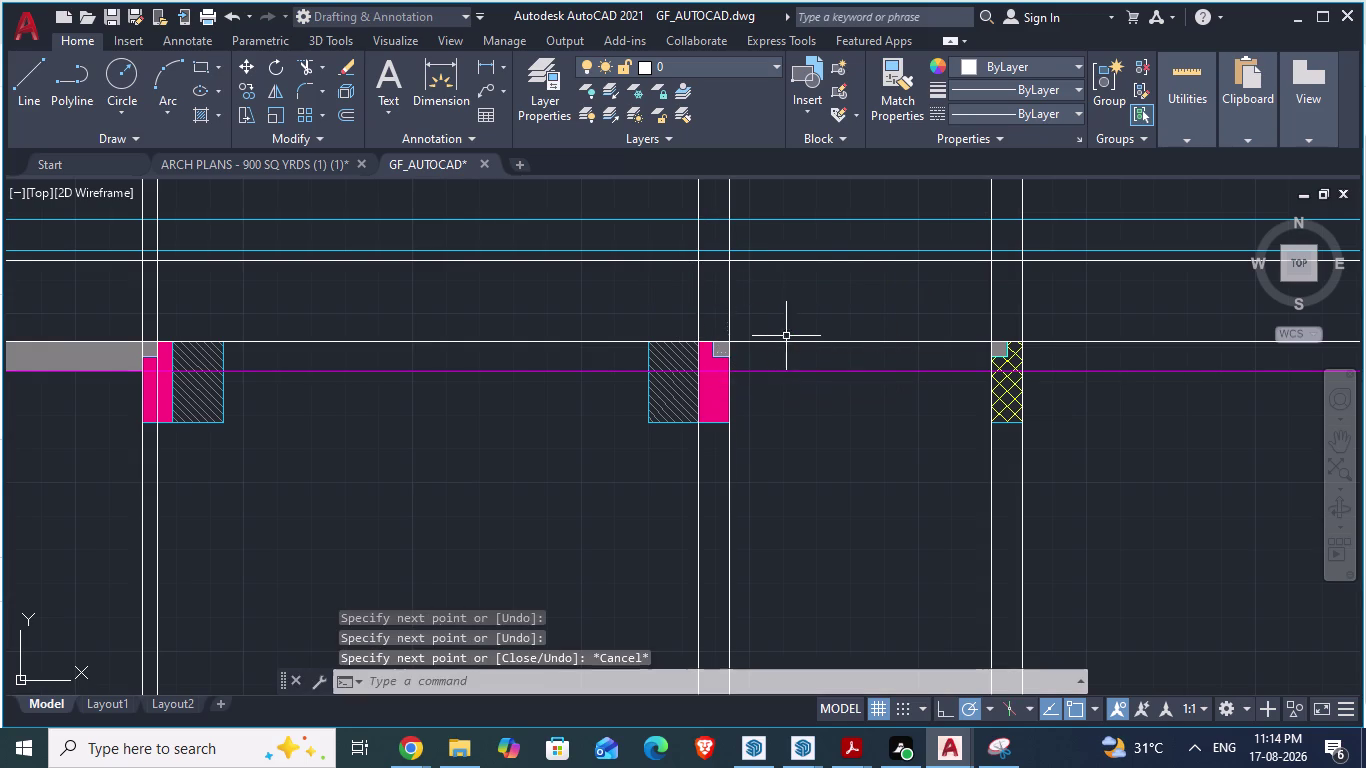
Select the new short line and neighbouring vertical lines to check them, then clear the selection.
scroll(up, 3)
click(707, 291)
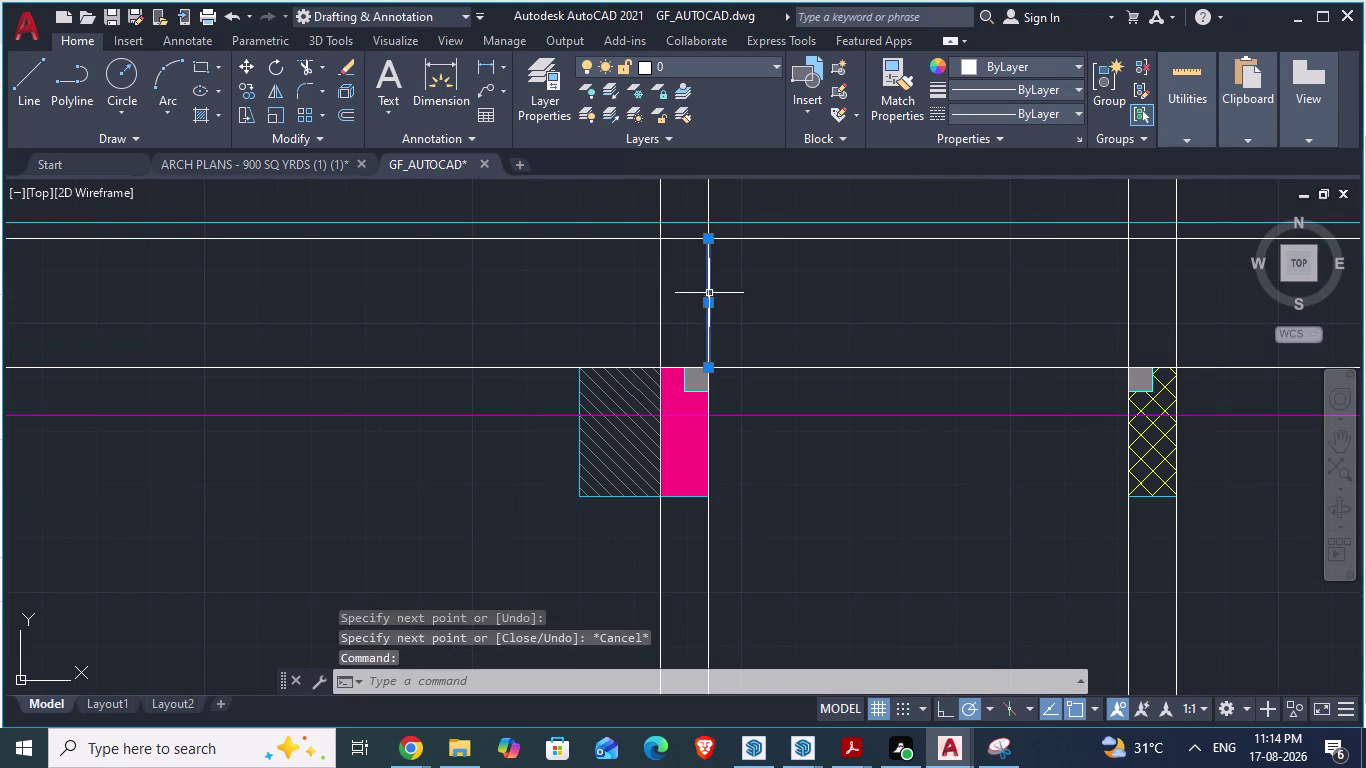
click(663, 299)
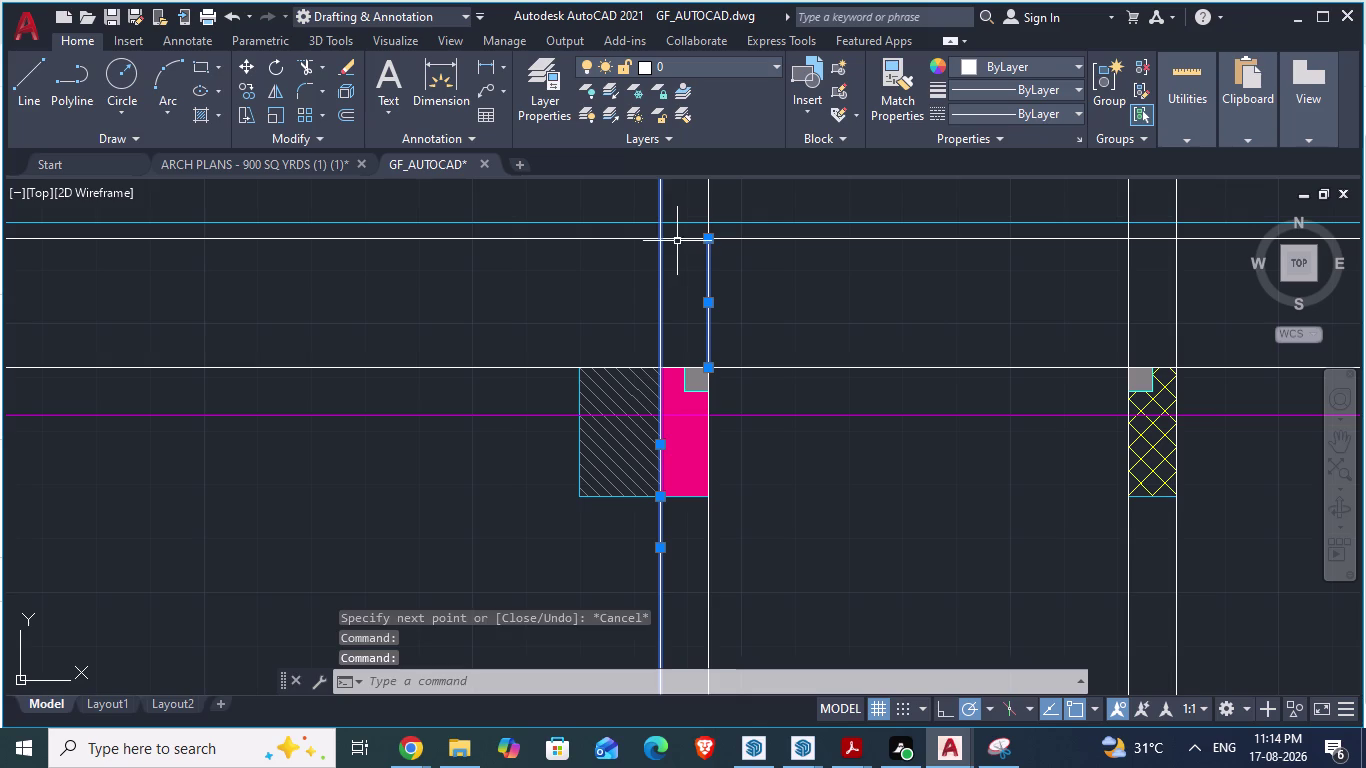
click(679, 239)
click(758, 278)
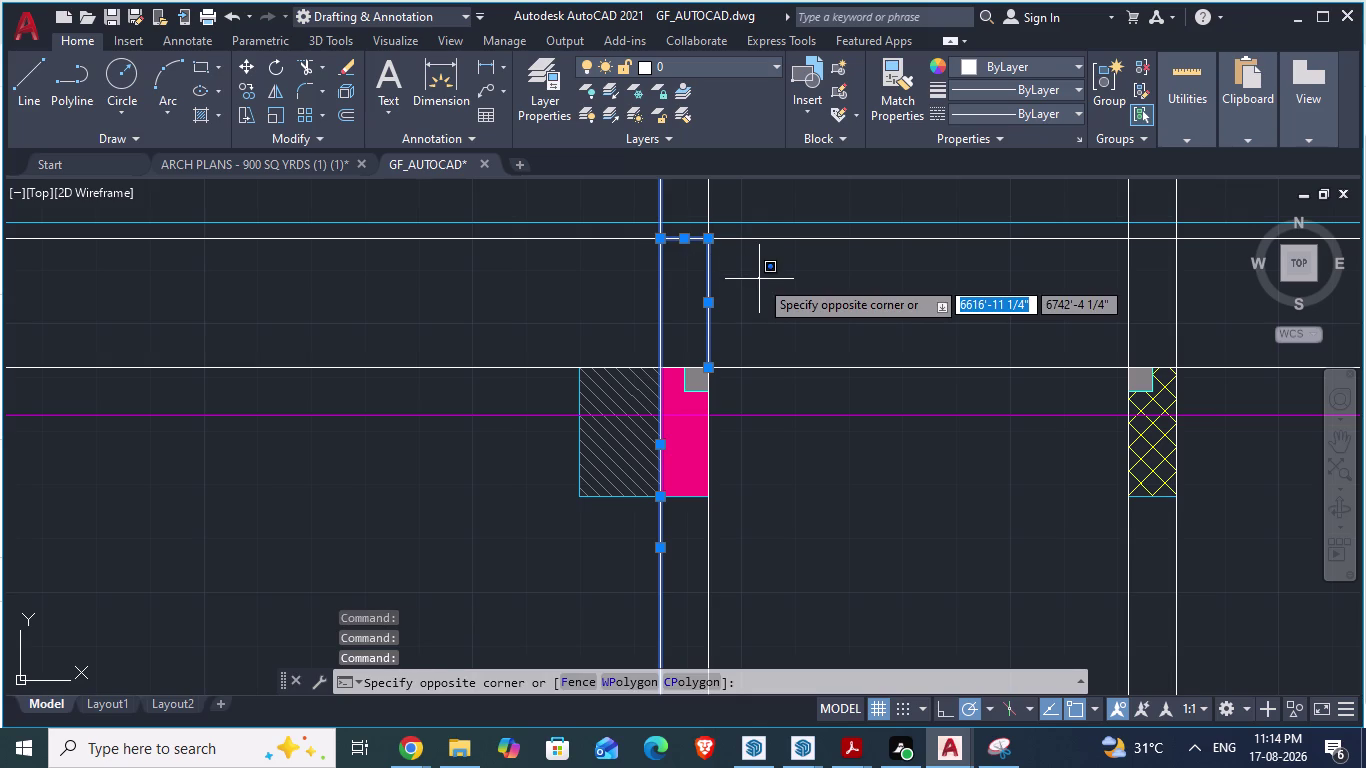
key(Escape)
key(Escape)
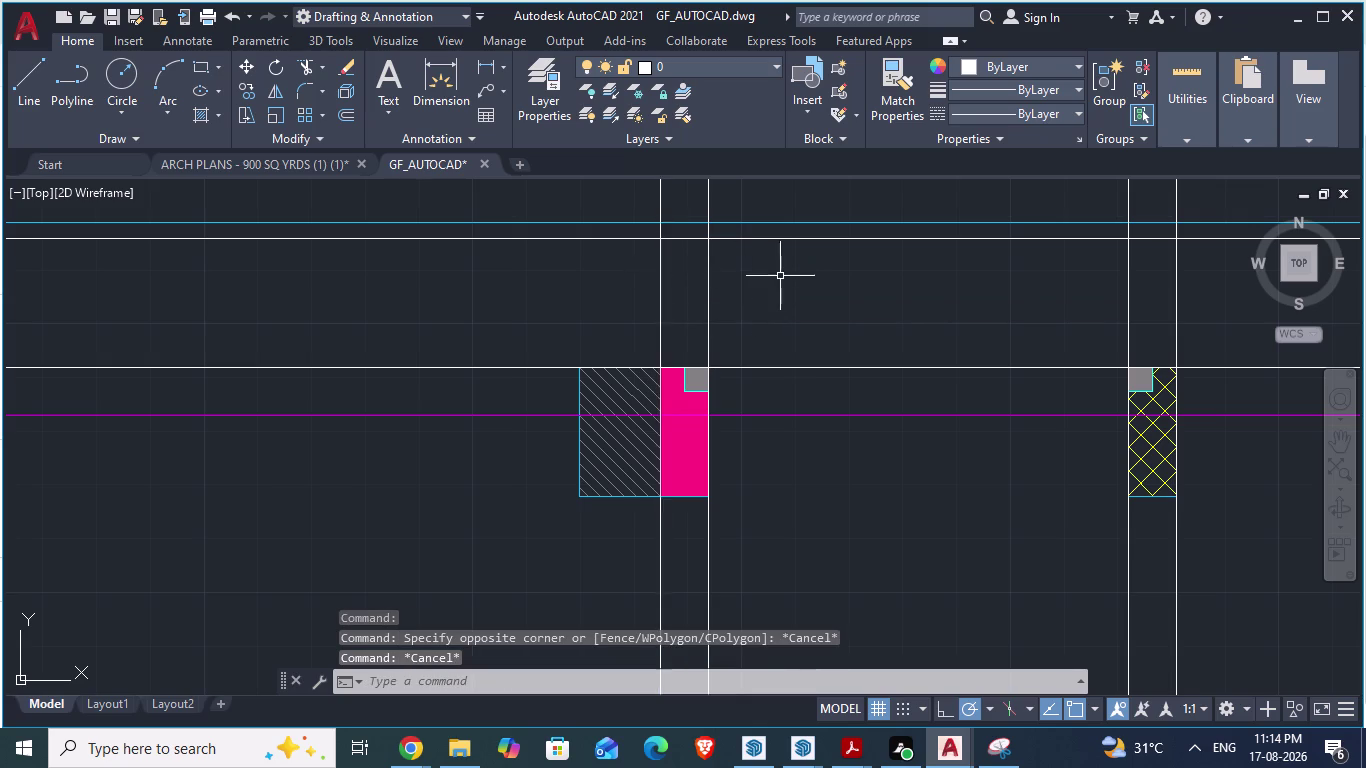
Save the GF_AUTOCAD drawing.
scroll(down, 3)
scroll(down, 3)
key(ctrl+s)
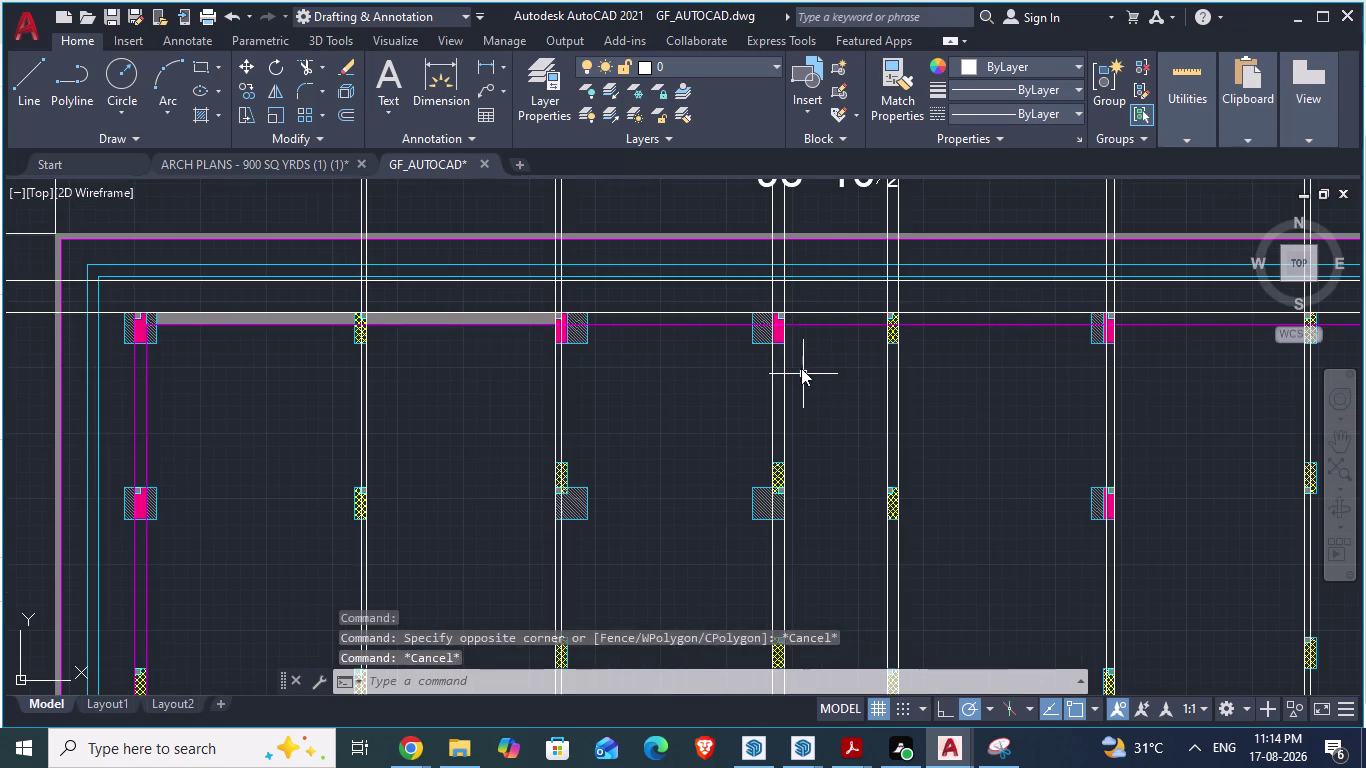
scroll(down, 3)
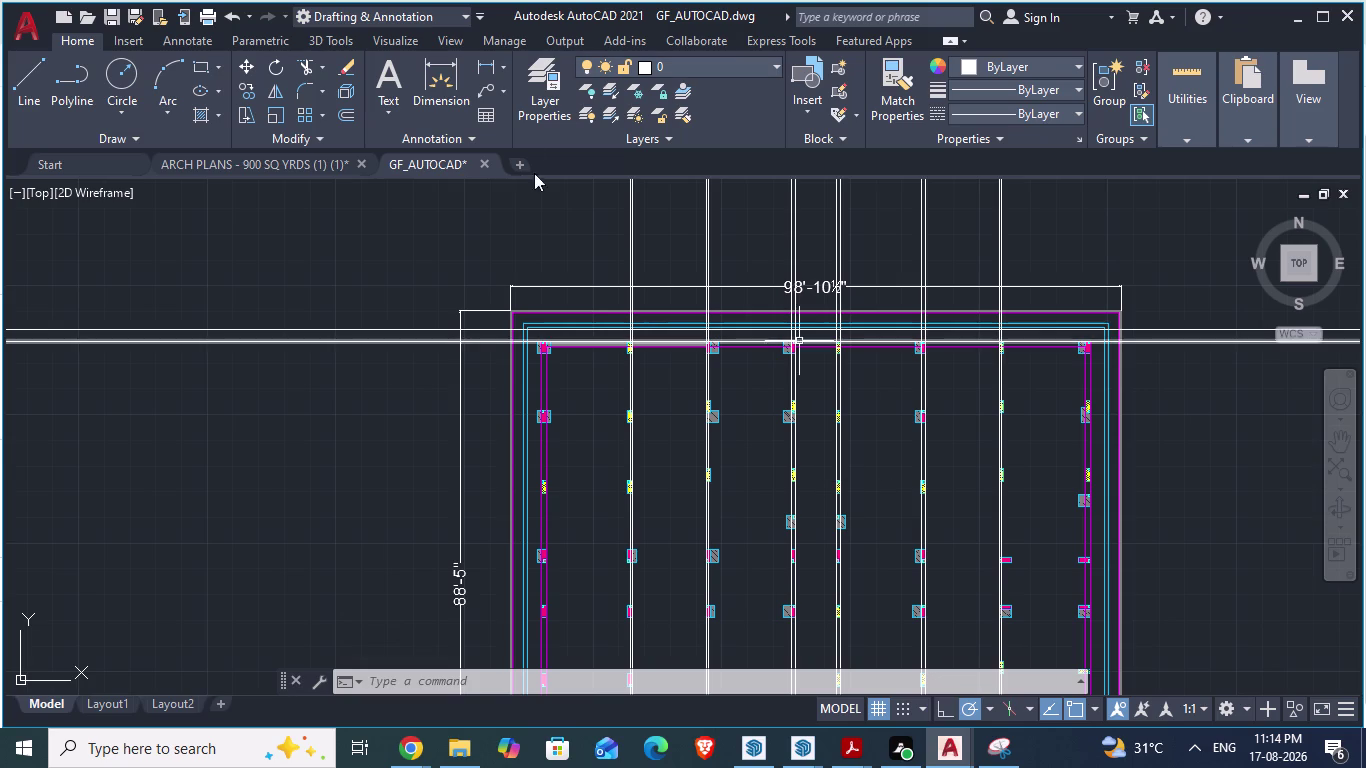
Switch to the ARCH PLANS - 900 SQ YRDS floor plan drawing.
scroll(up, 3)
scroll(down, 3)
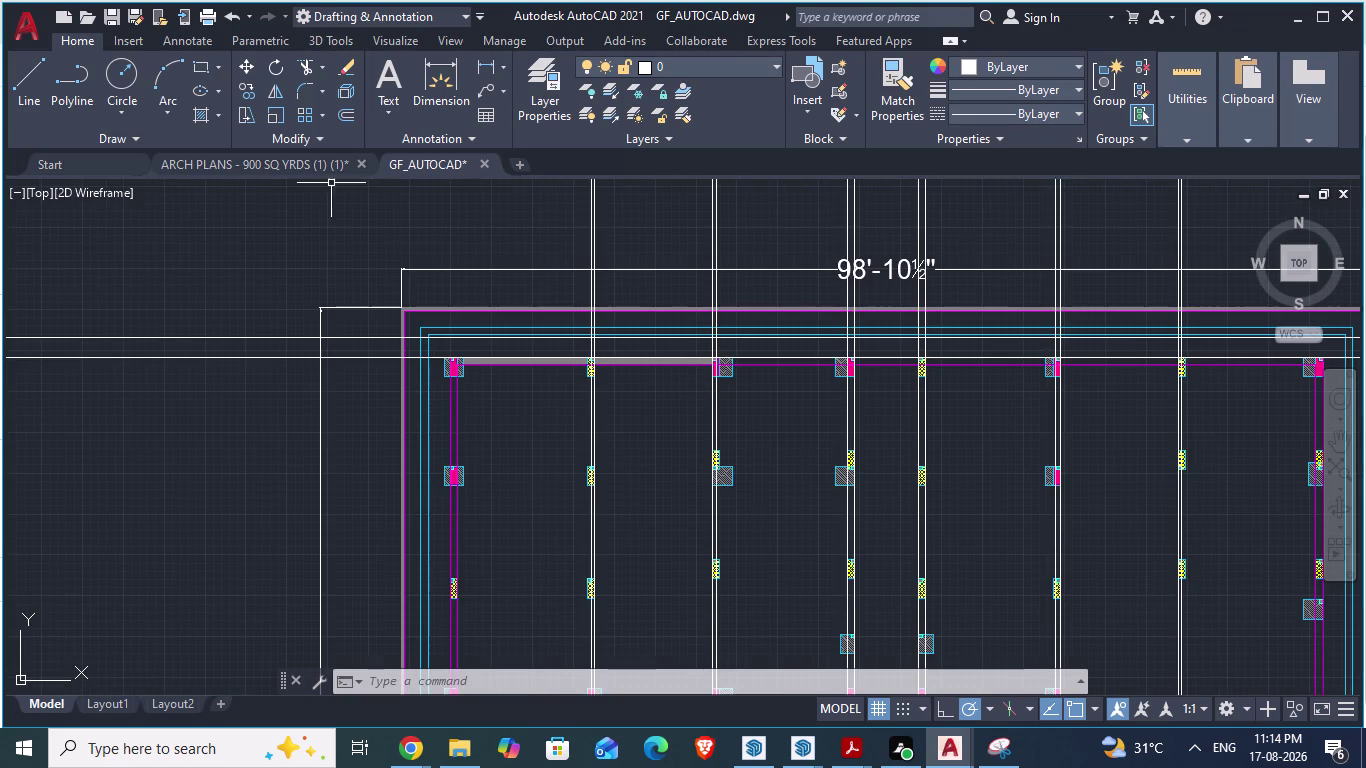
click(323, 167)
Make the arch plan active and zoom in on the balcony corner.
click(302, 159)
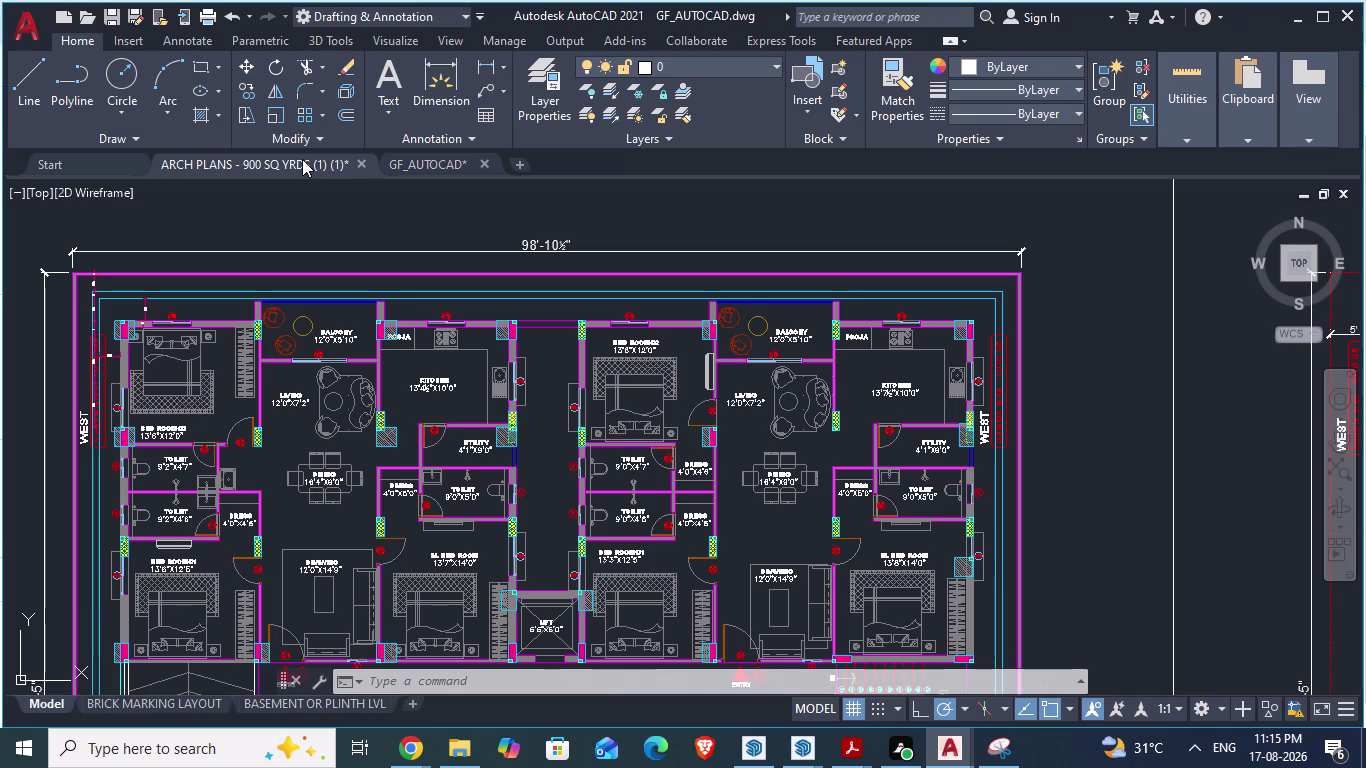
scroll(up, 3)
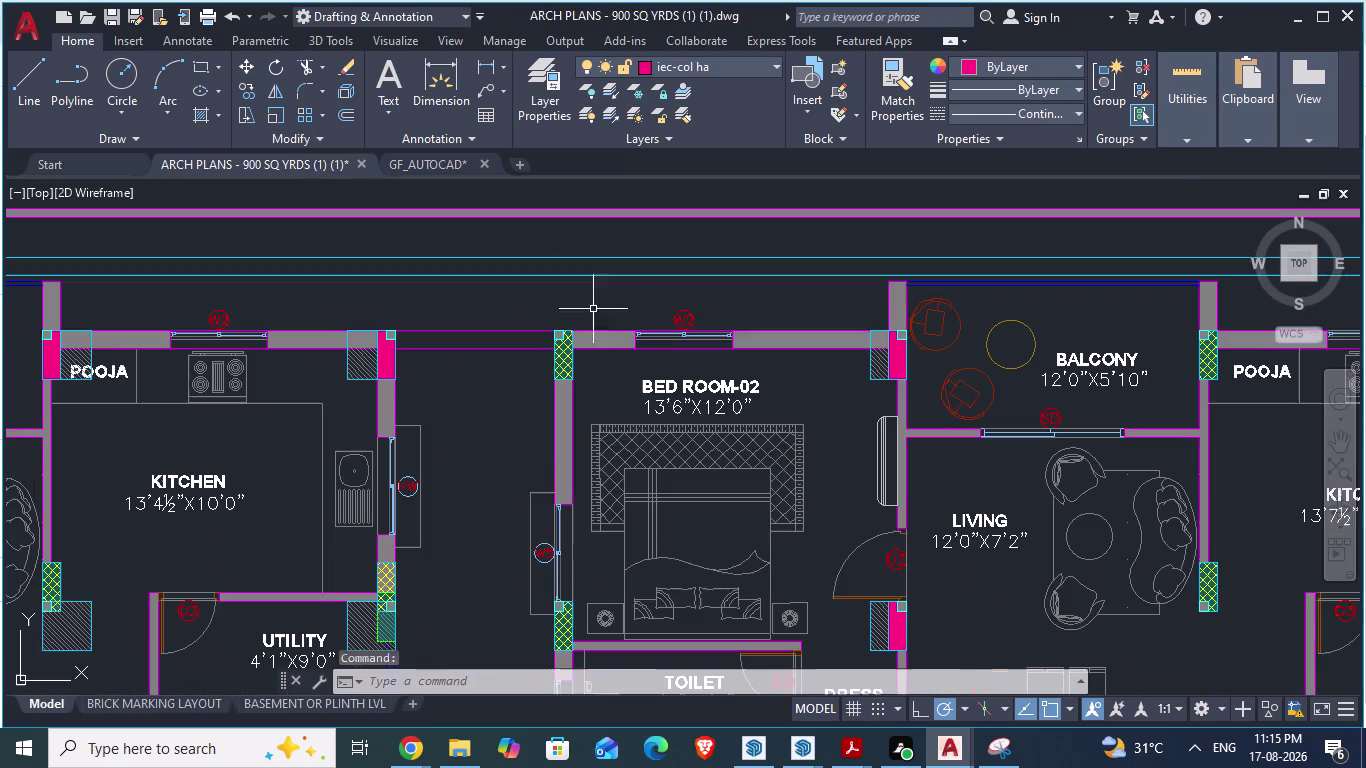
scroll(down, 3)
scroll(up, 3)
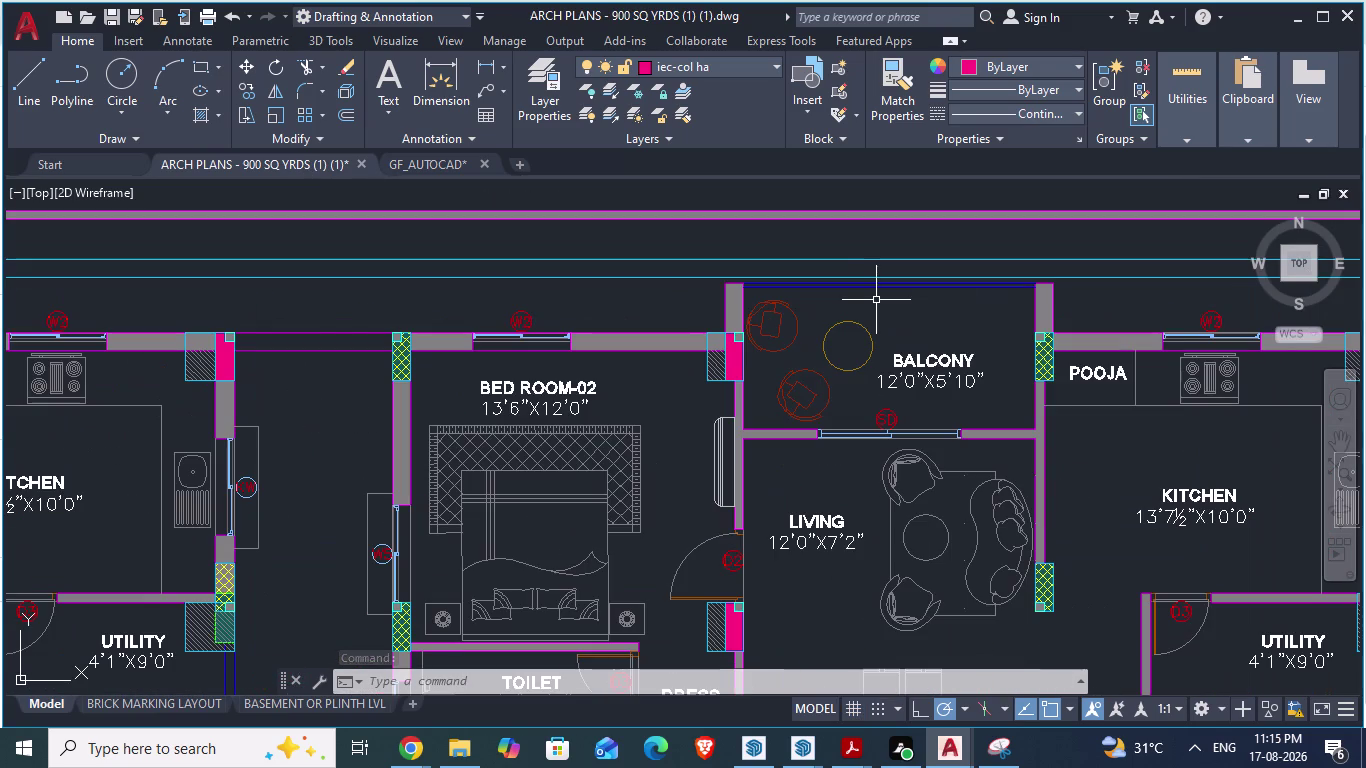
scroll(up, 3)
scroll(down, 3)
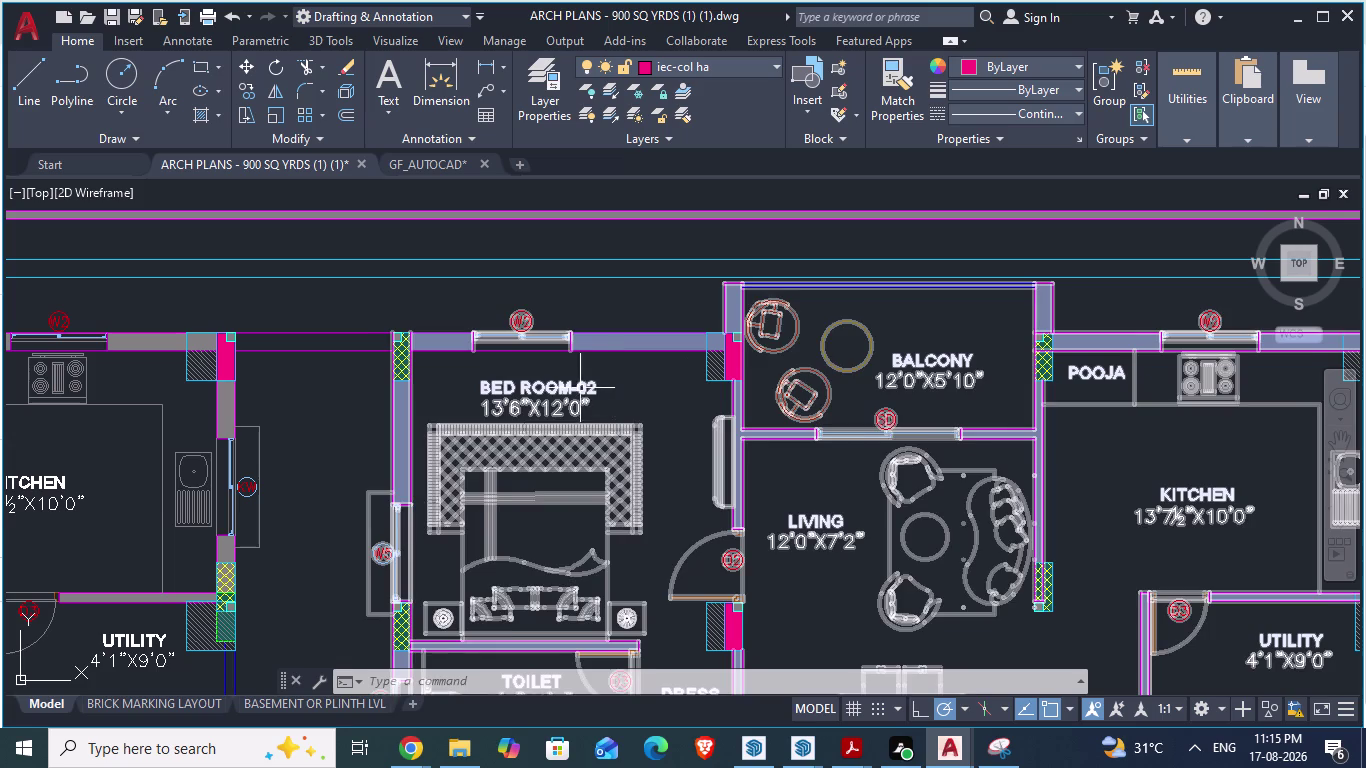
scroll(down, 3)
scroll(down, 3)
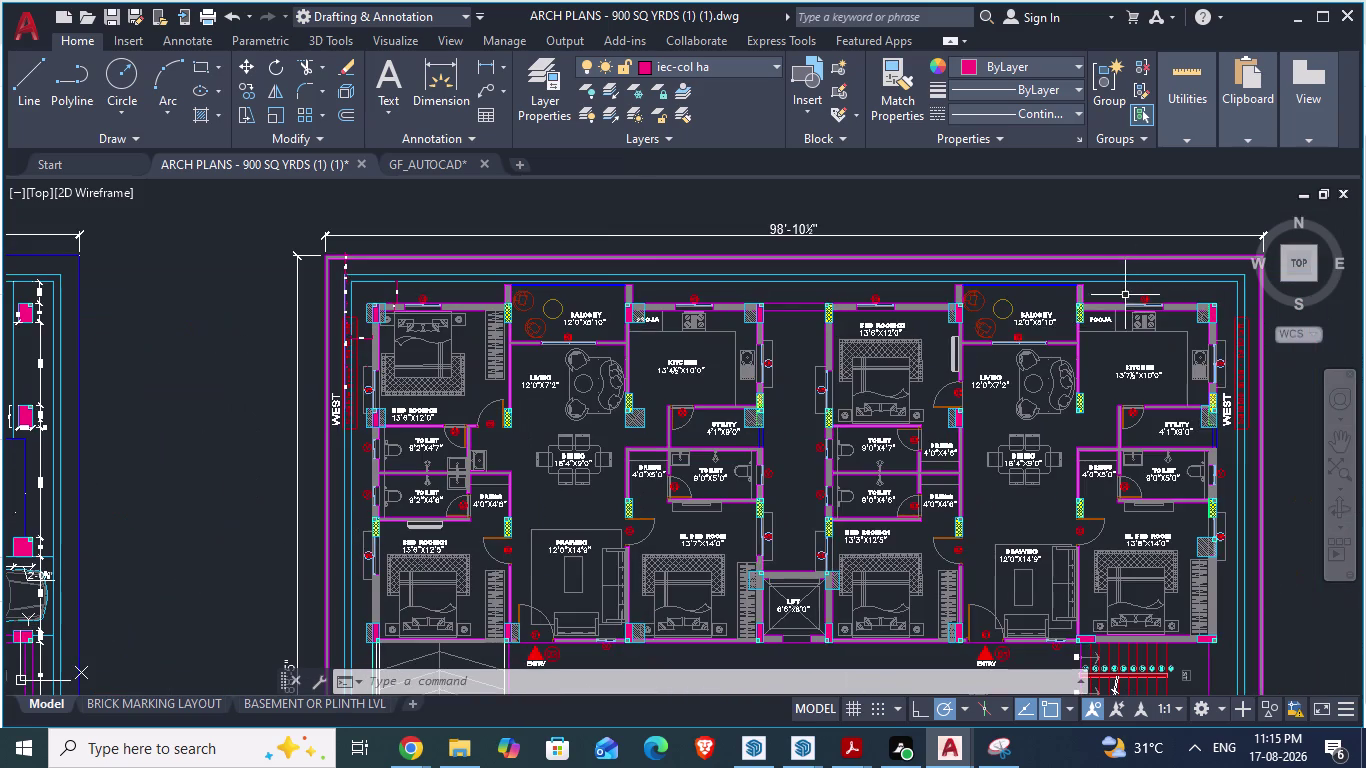
scroll(up, 3)
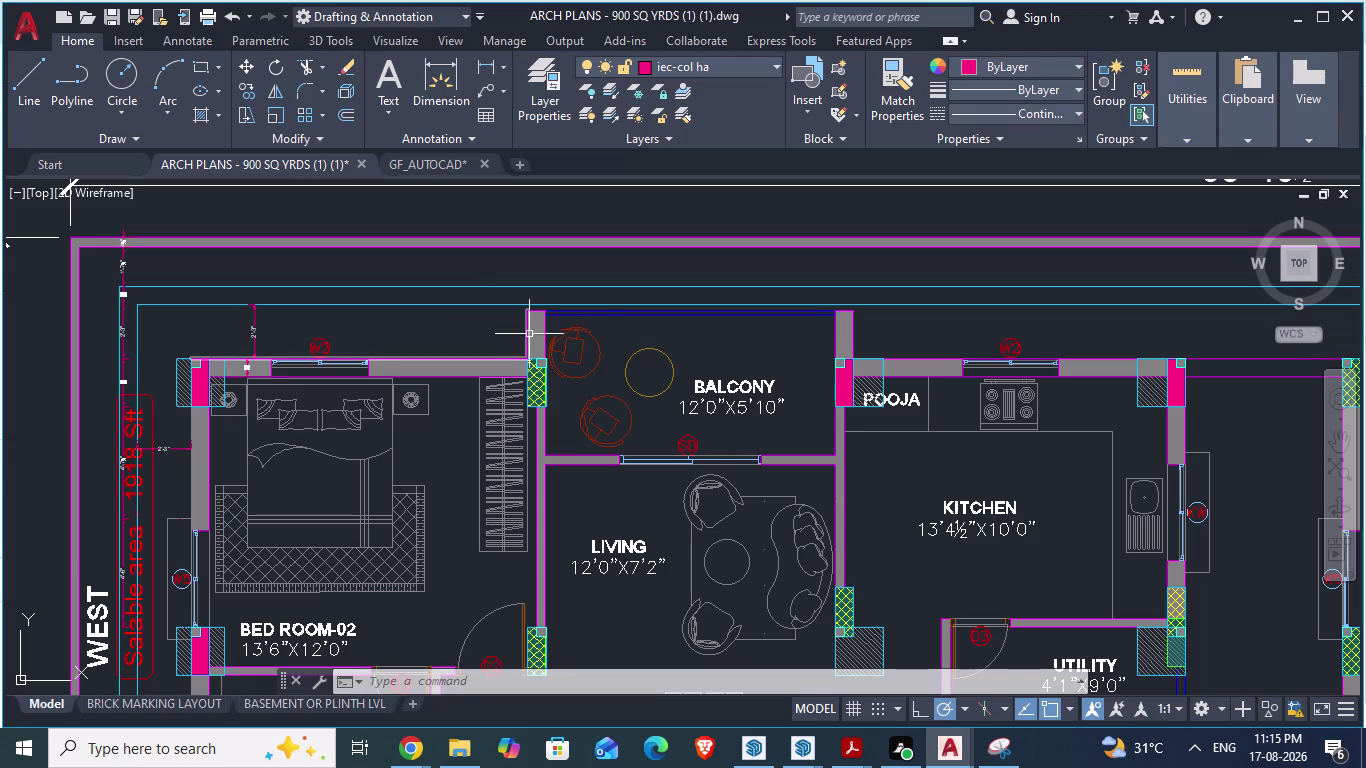
scroll(up, 3)
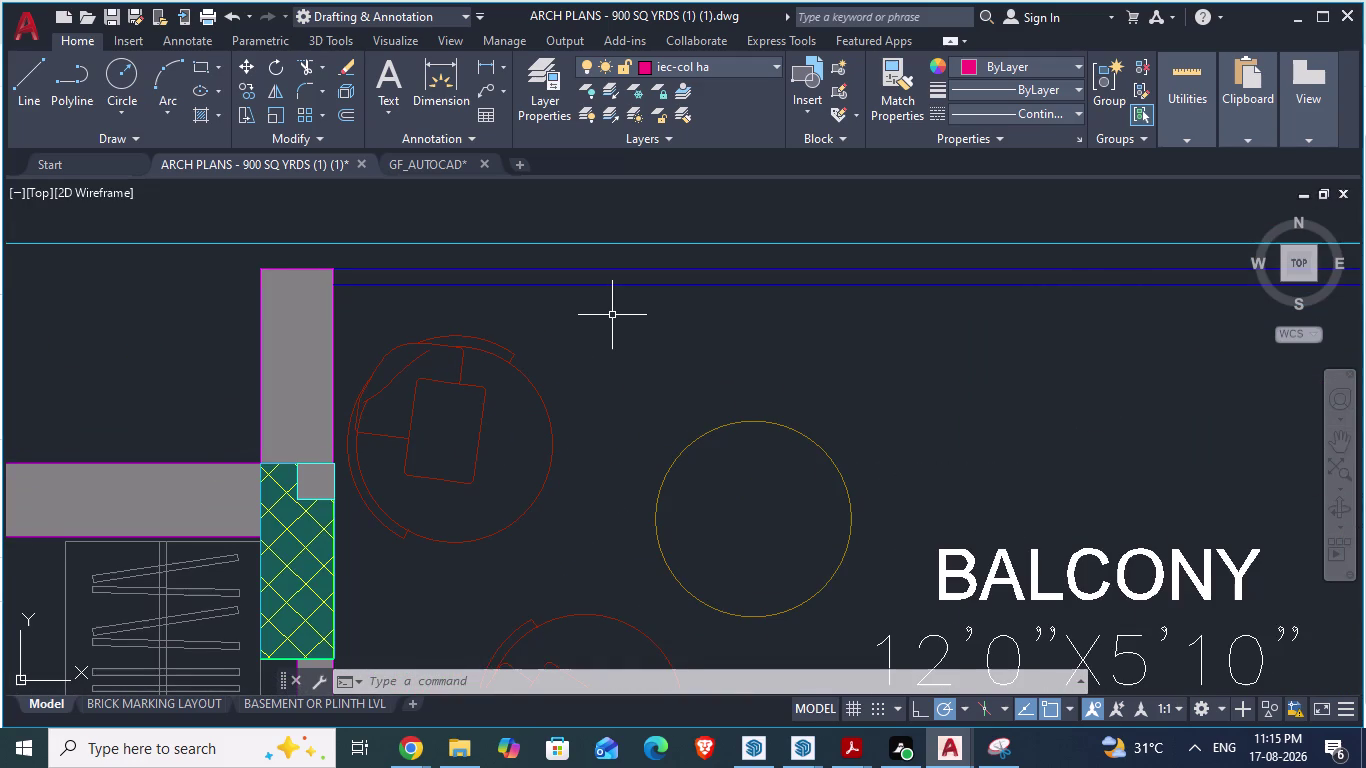
Start an aligned dimension on the balcony line, cancel it, and return to GF_AUTOCAD.
text(da)
key(Return)
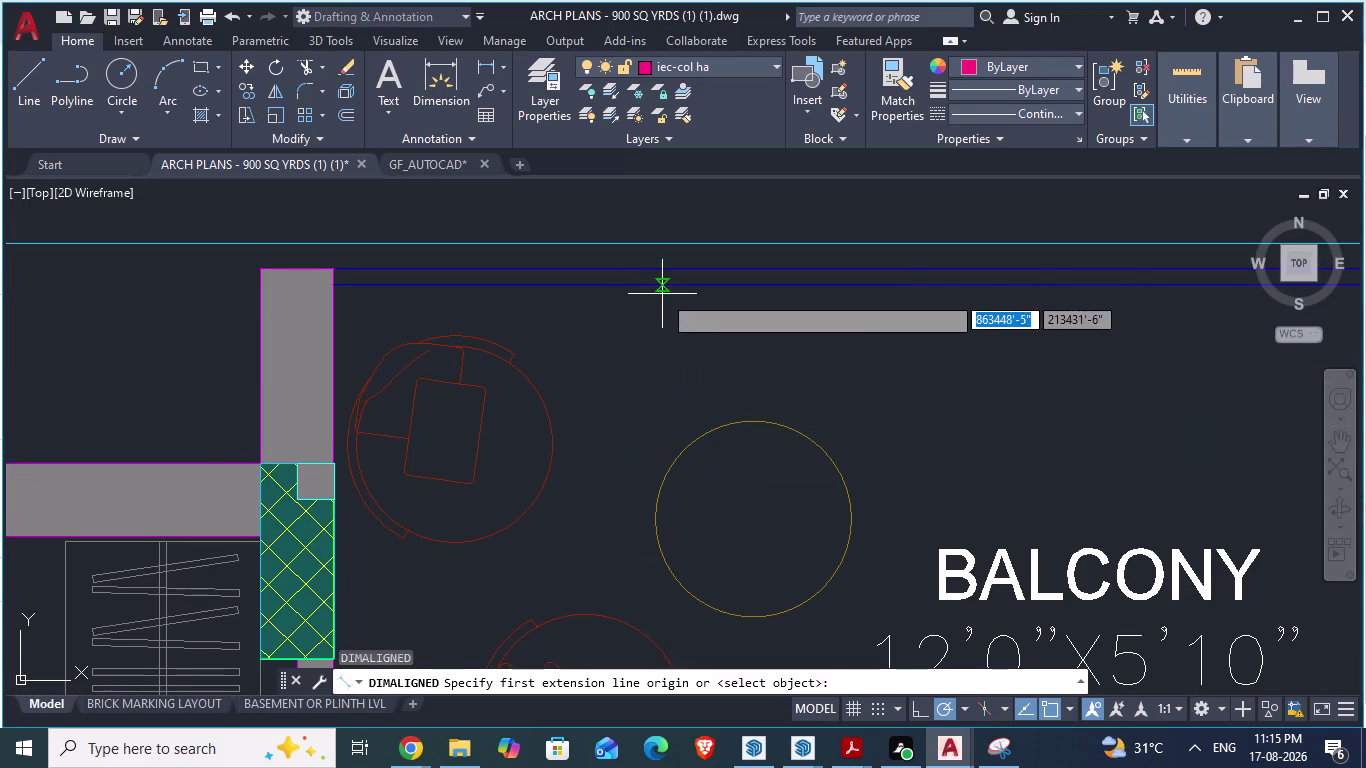
scroll(up, 3)
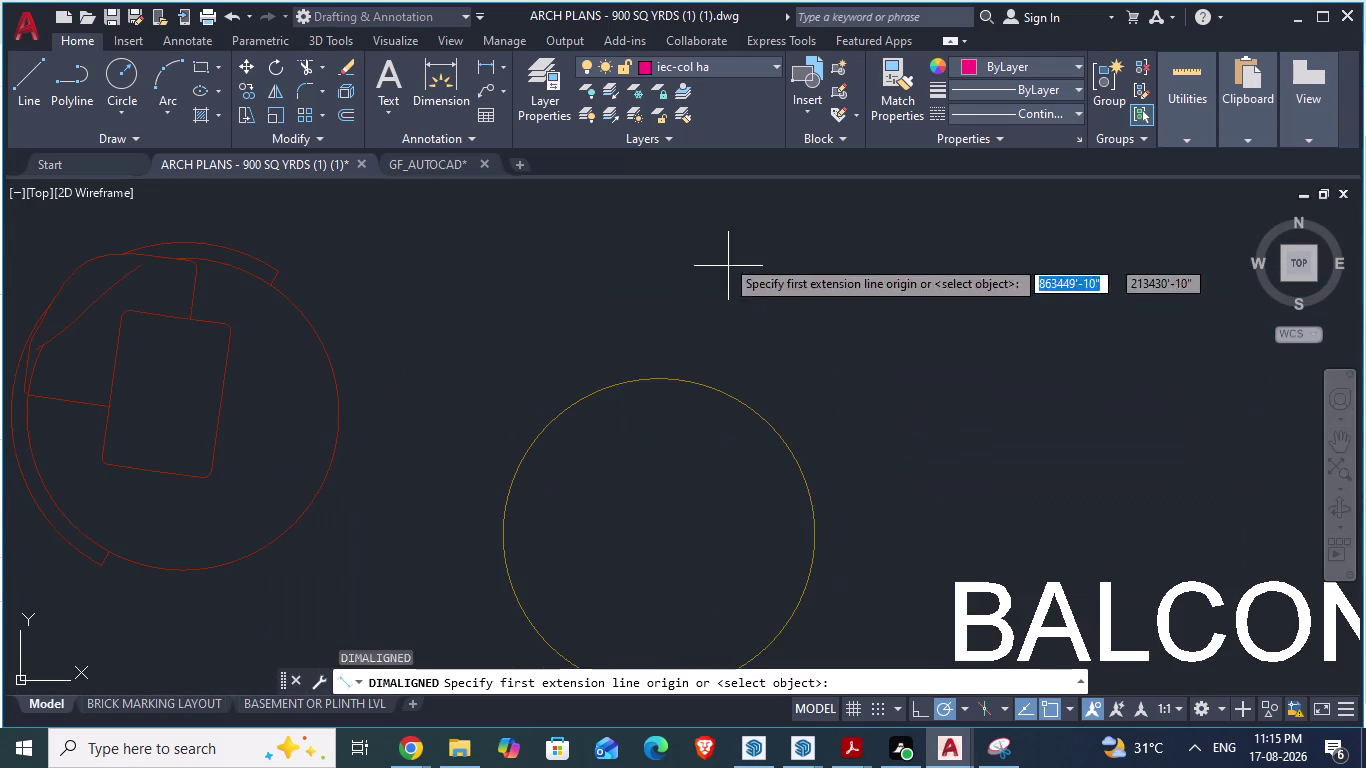
scroll(down, 3)
click(653, 213)
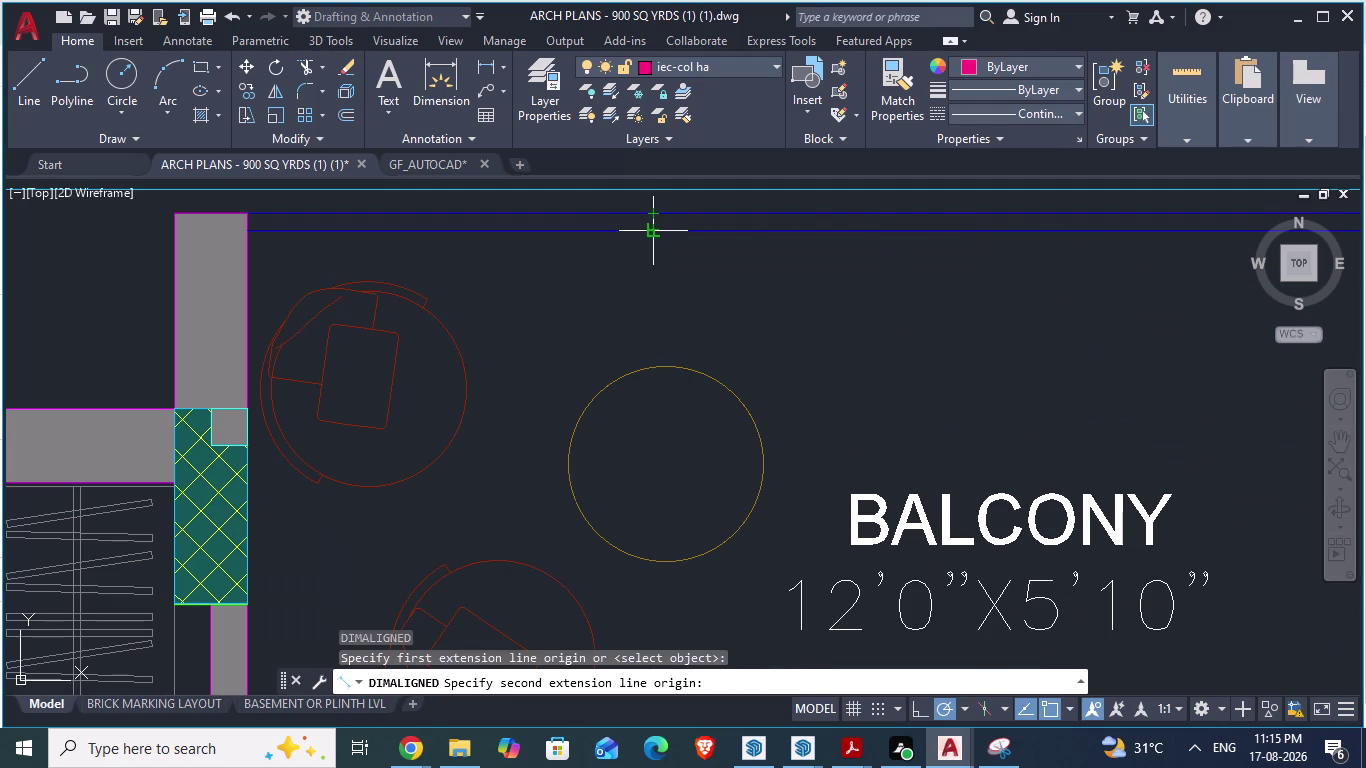
key(Escape)
scroll(down, 3)
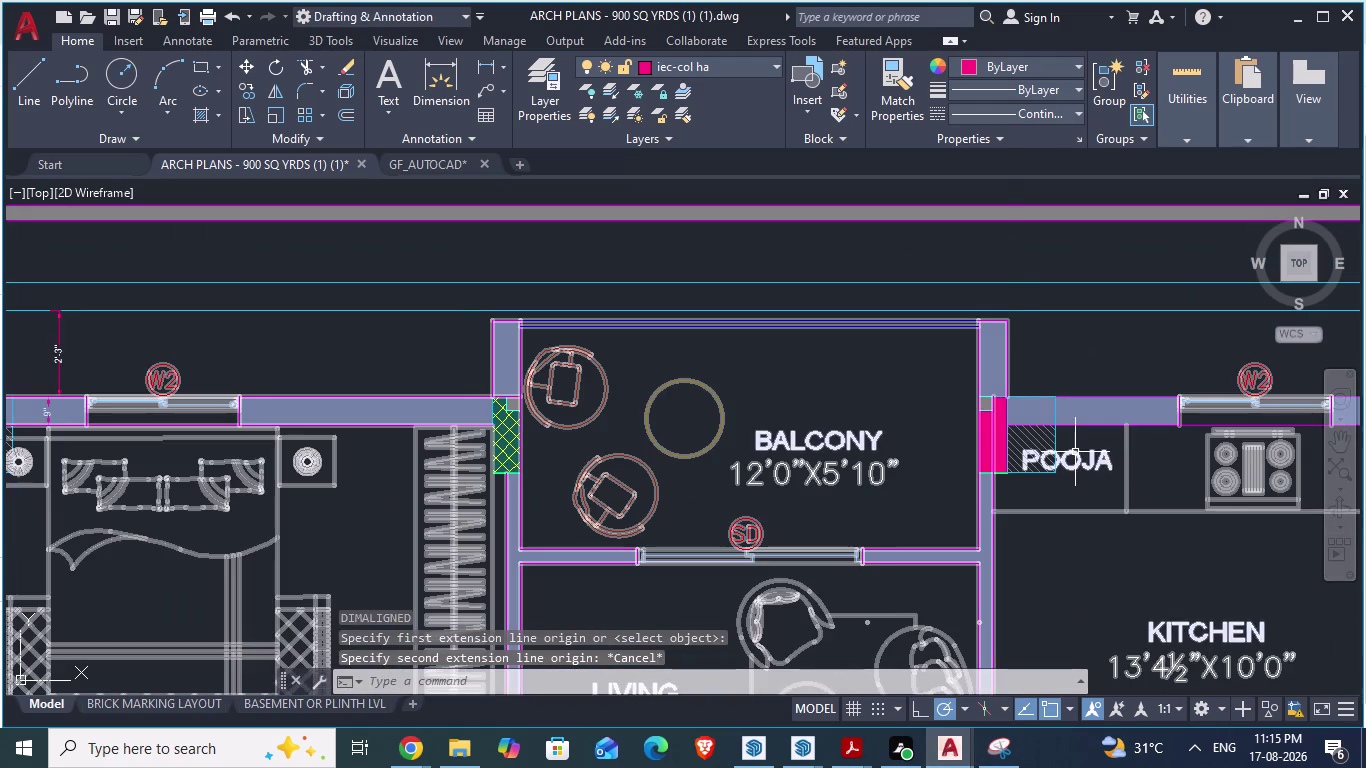
click(406, 155)
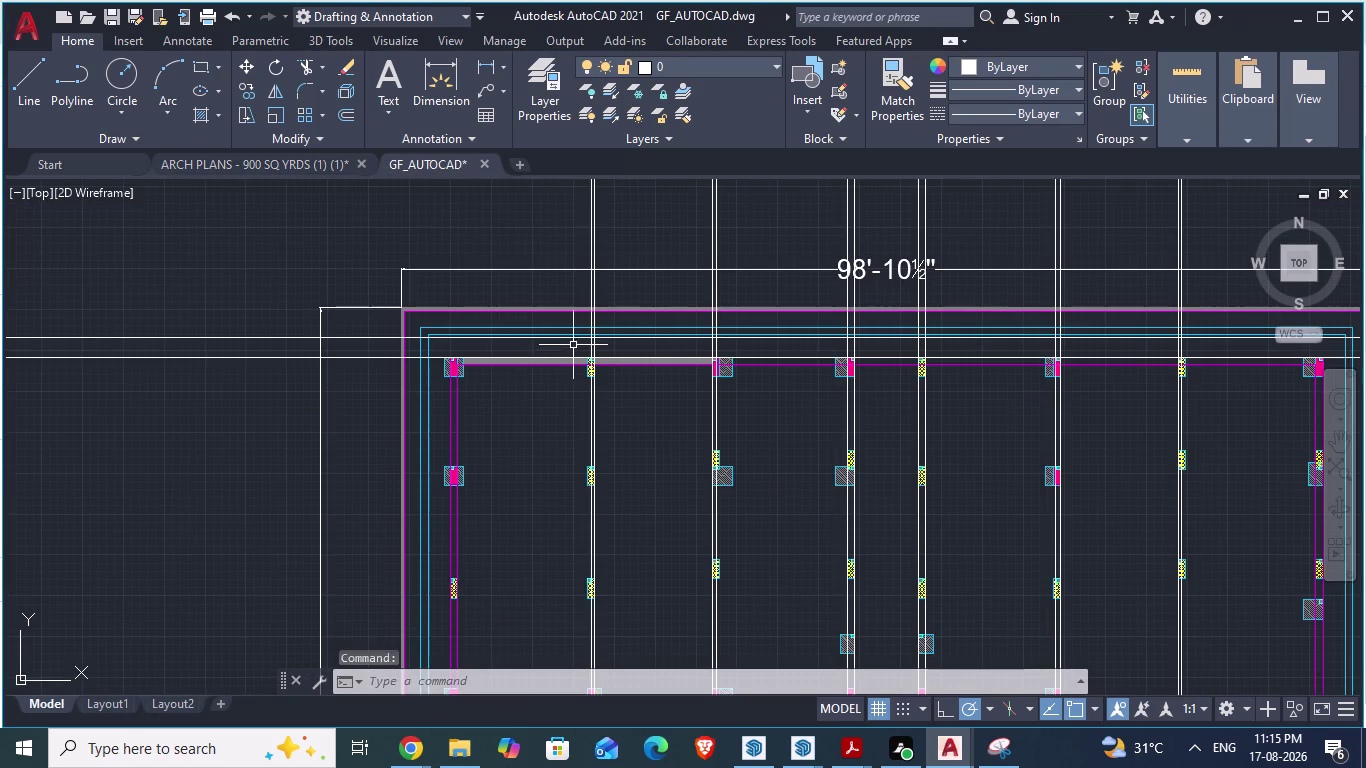
Pick a line in the column grid and cancel the active command.
scroll(up, 3)
scroll(up, 3)
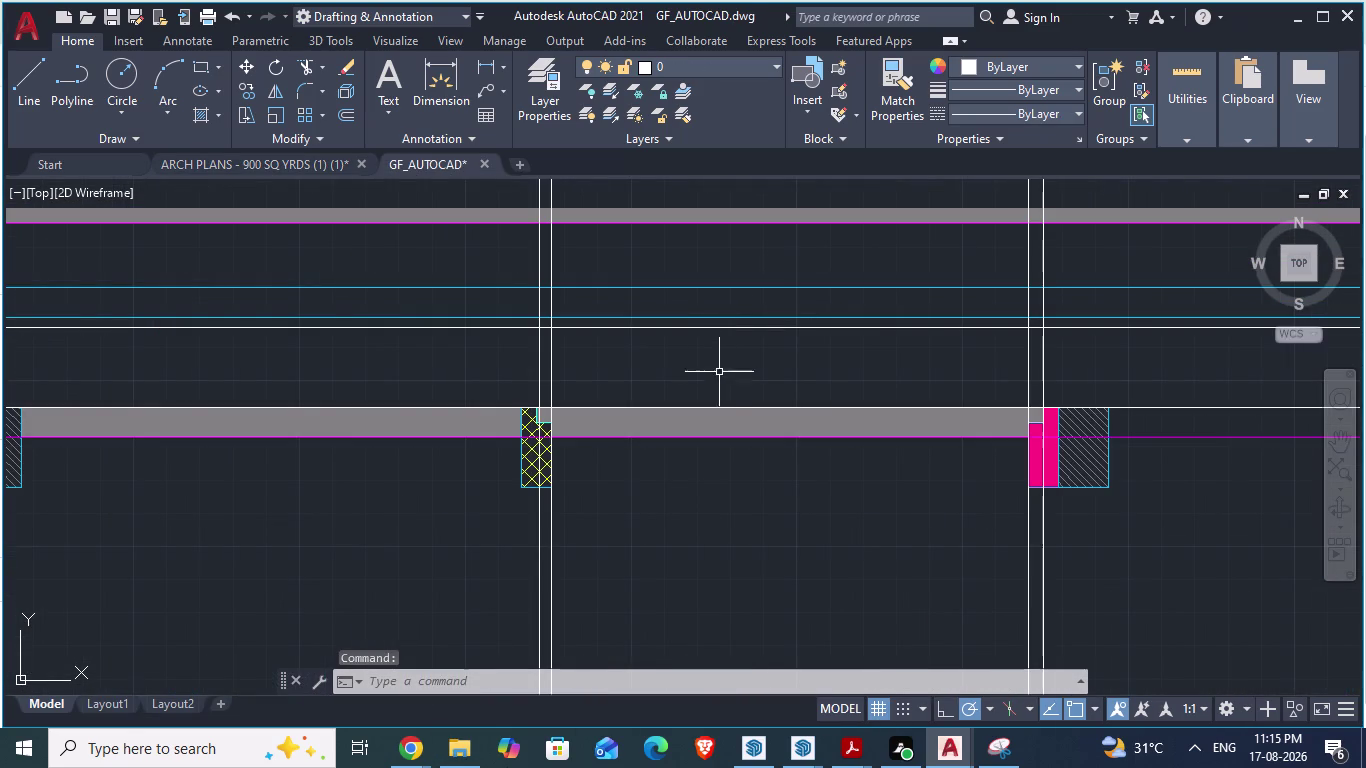
click(701, 329)
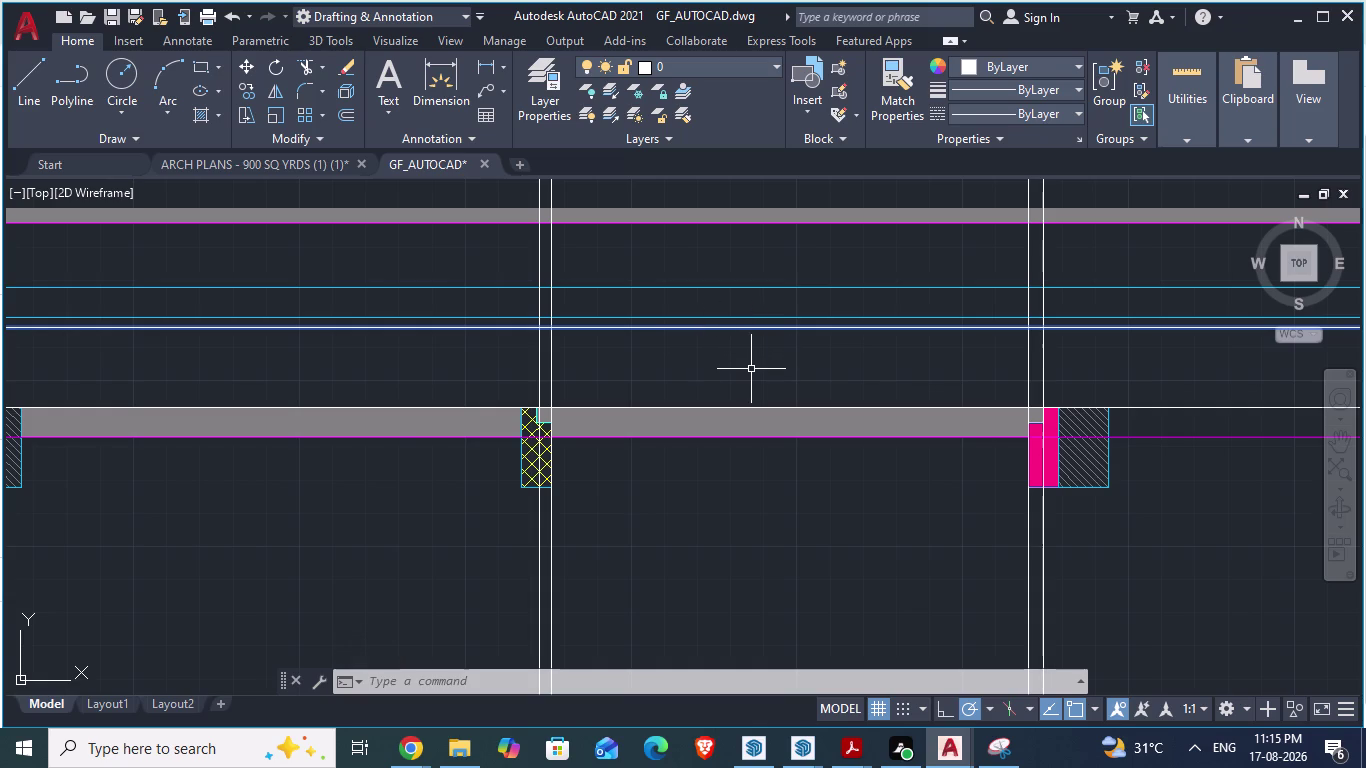
key(Escape)
Try a horizontal construction line at 2", then undo it.
text(xl)
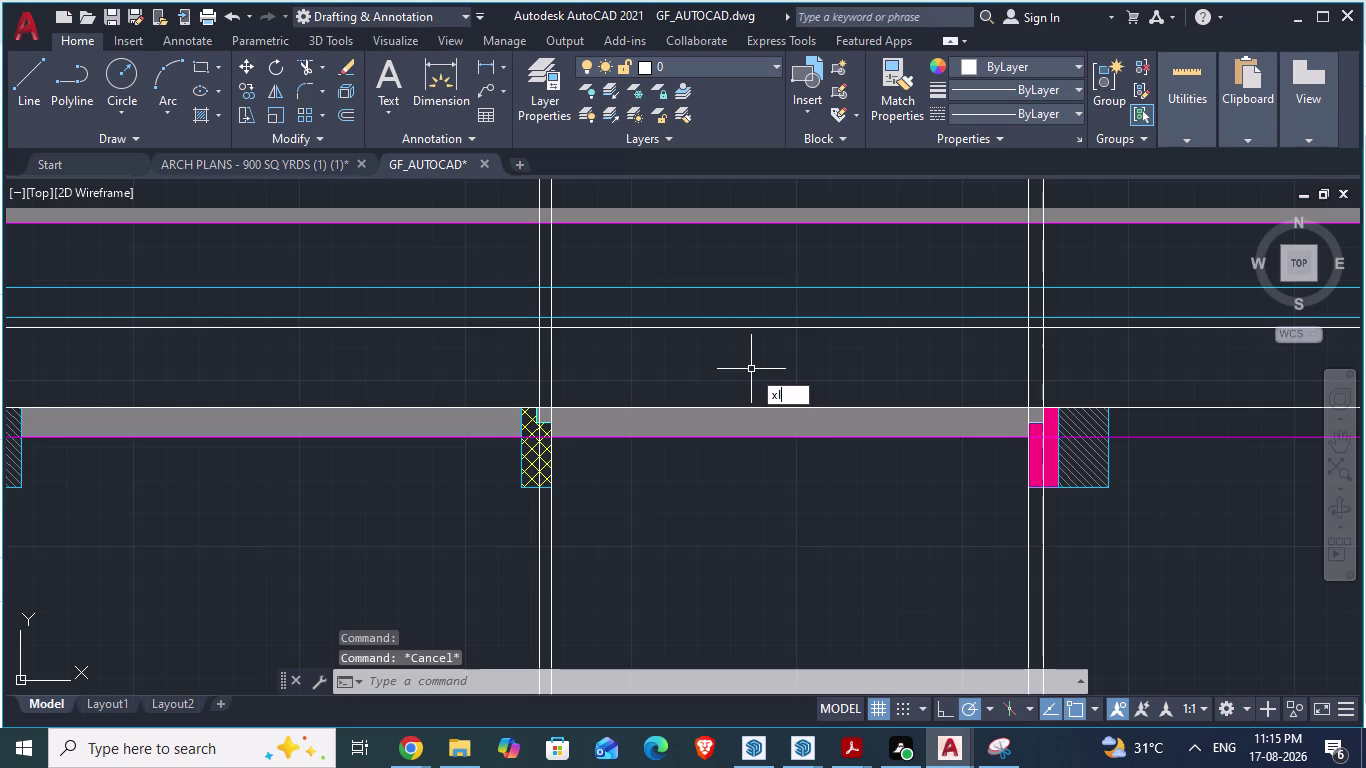
key(Return)
key(h)
key(Return)
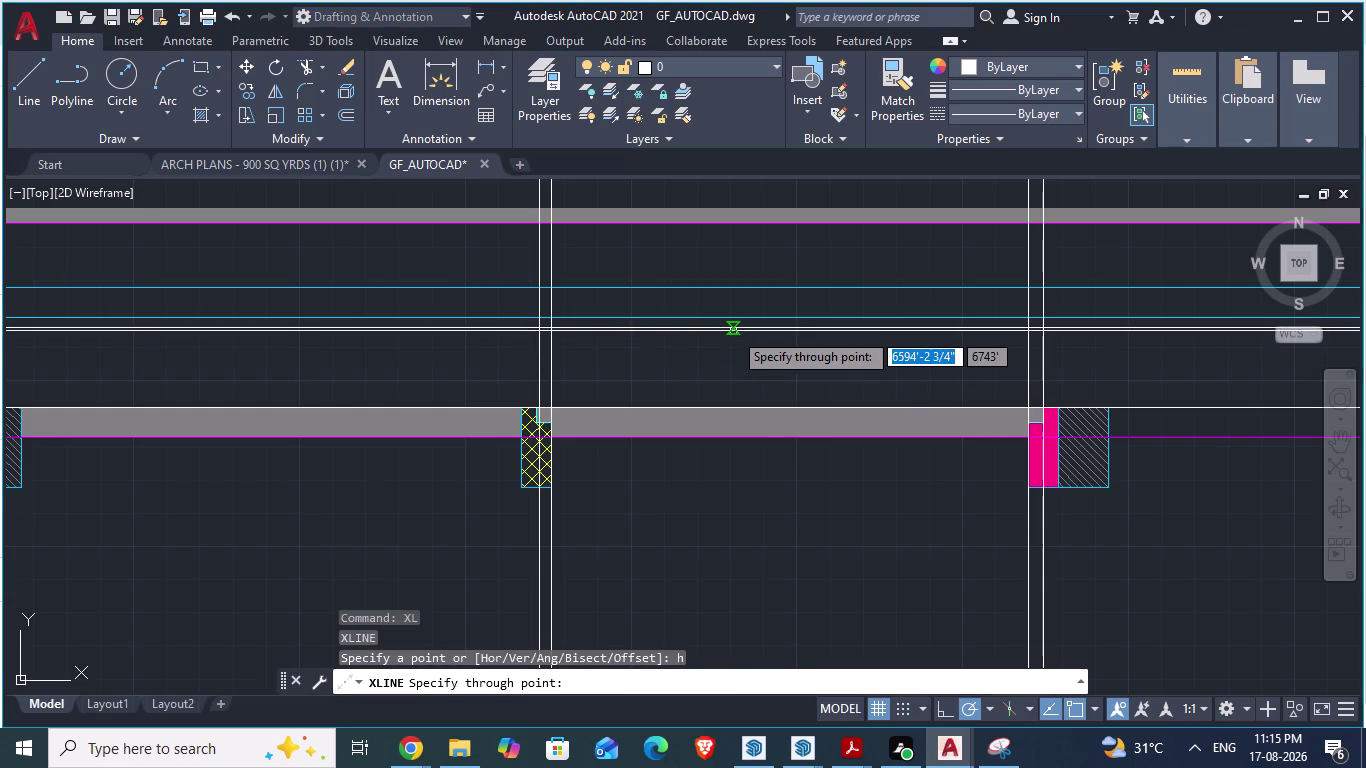
text(2)
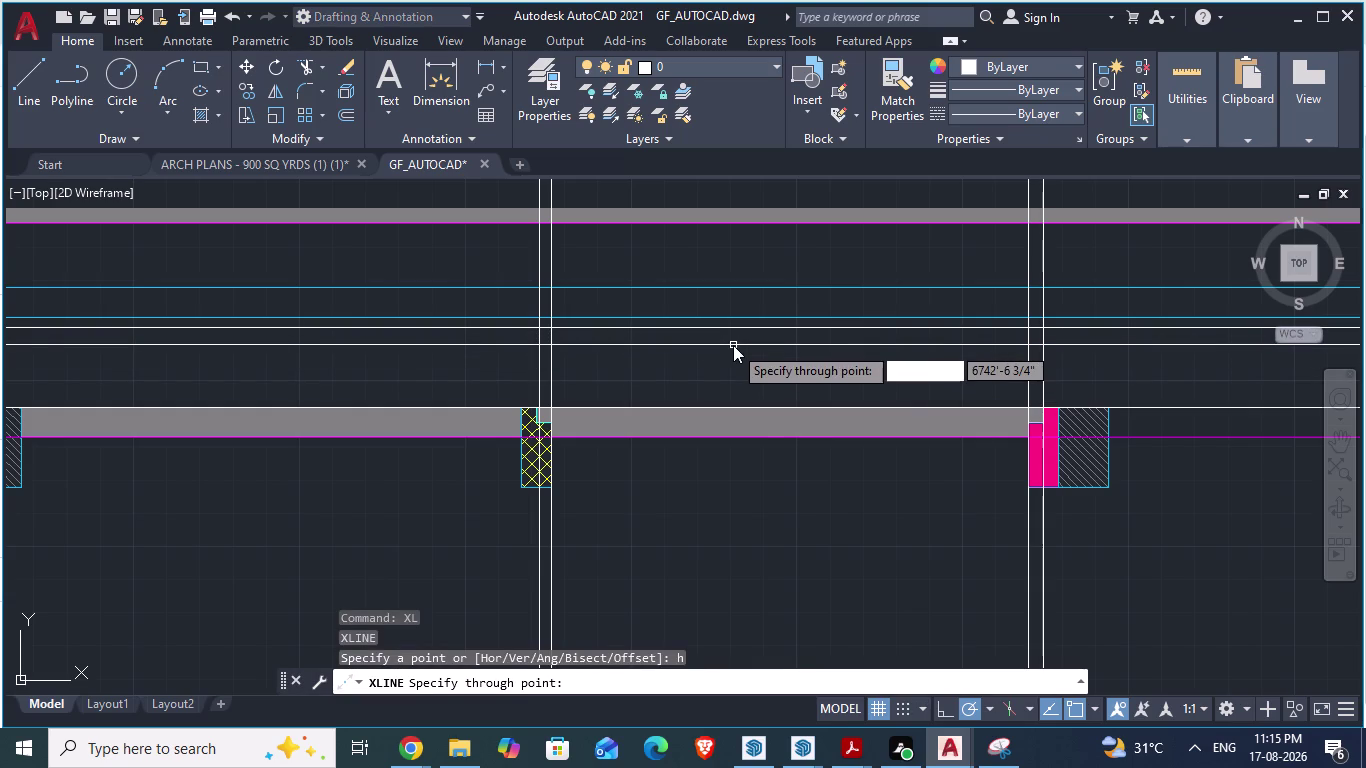
text(")
key(Return)
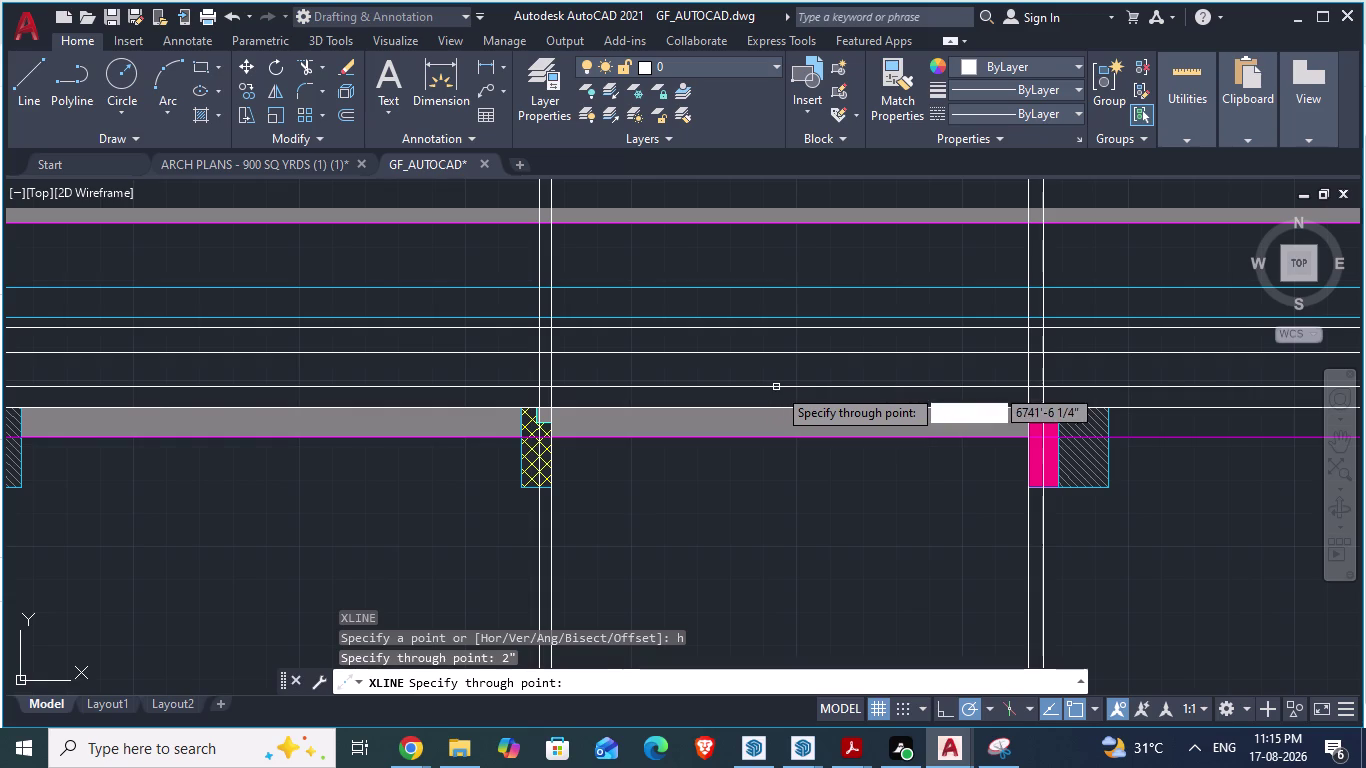
key(ctrl+z)
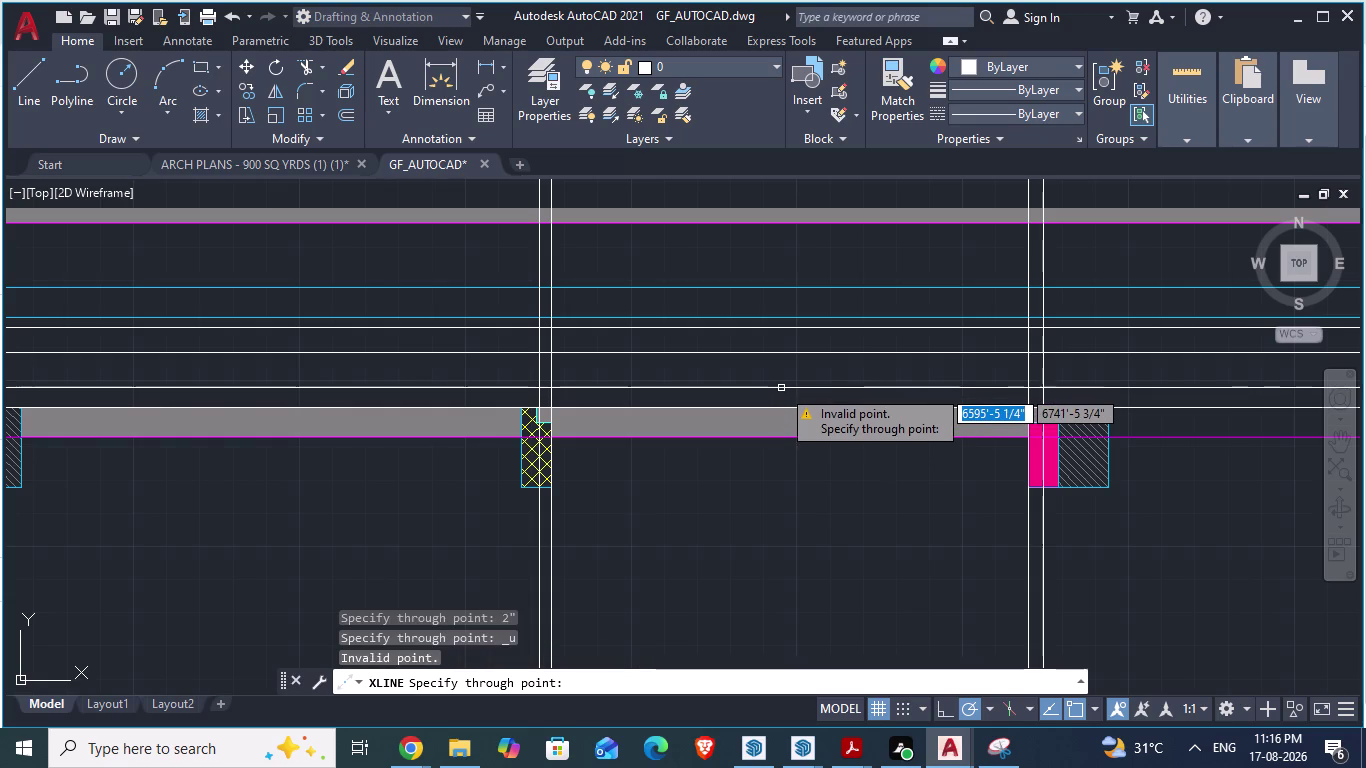
key(ctrl+z)
key(Escape)
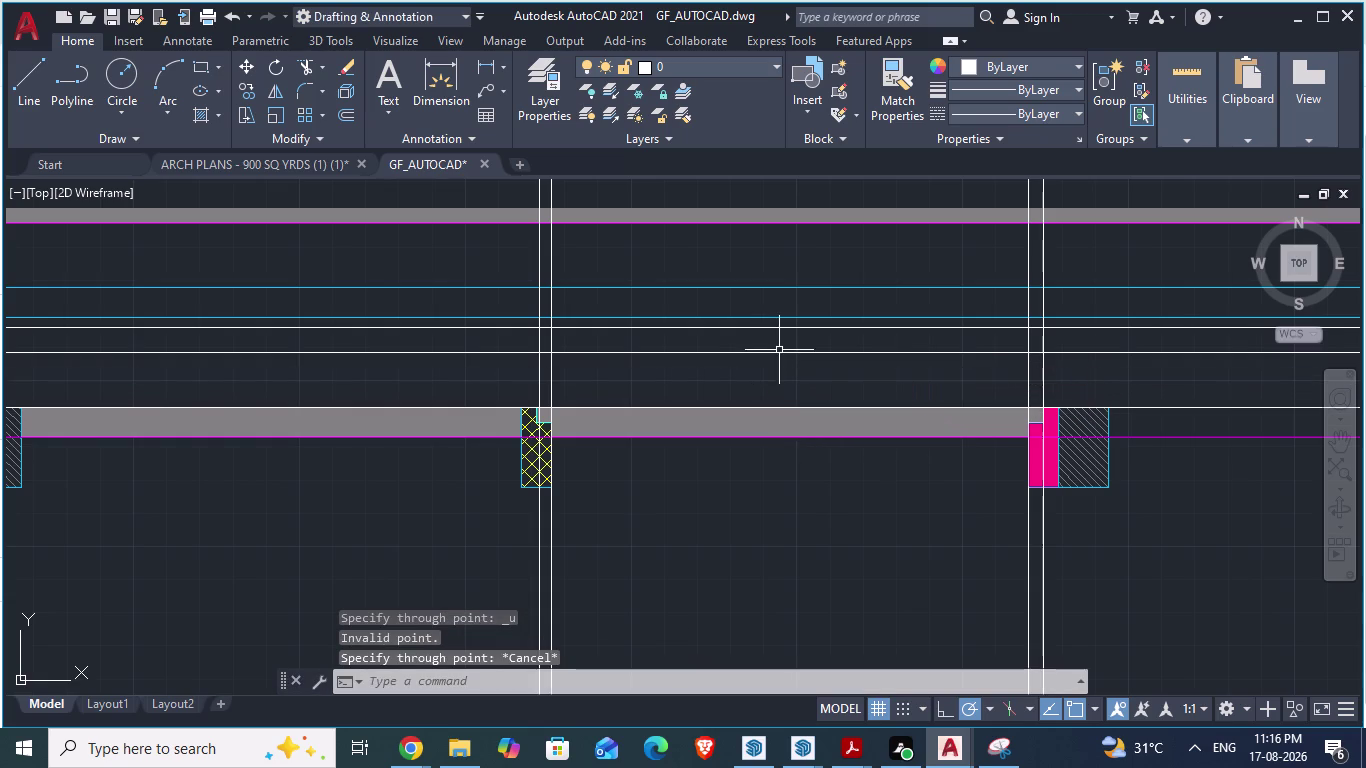
Start an aligned measurement in the column grid and abandon it.
scroll(up, 3)
scroll(down, 3)
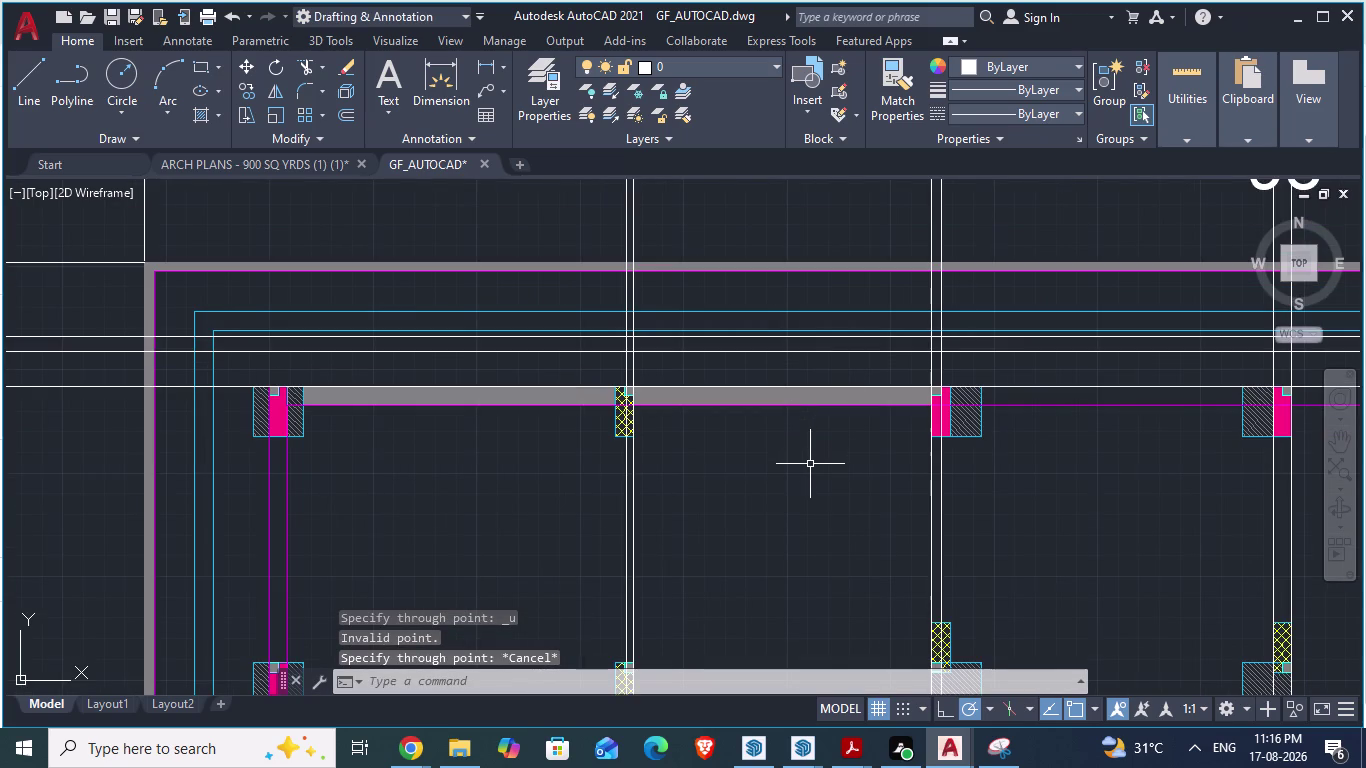
scroll(up, 3)
scroll(up, 3)
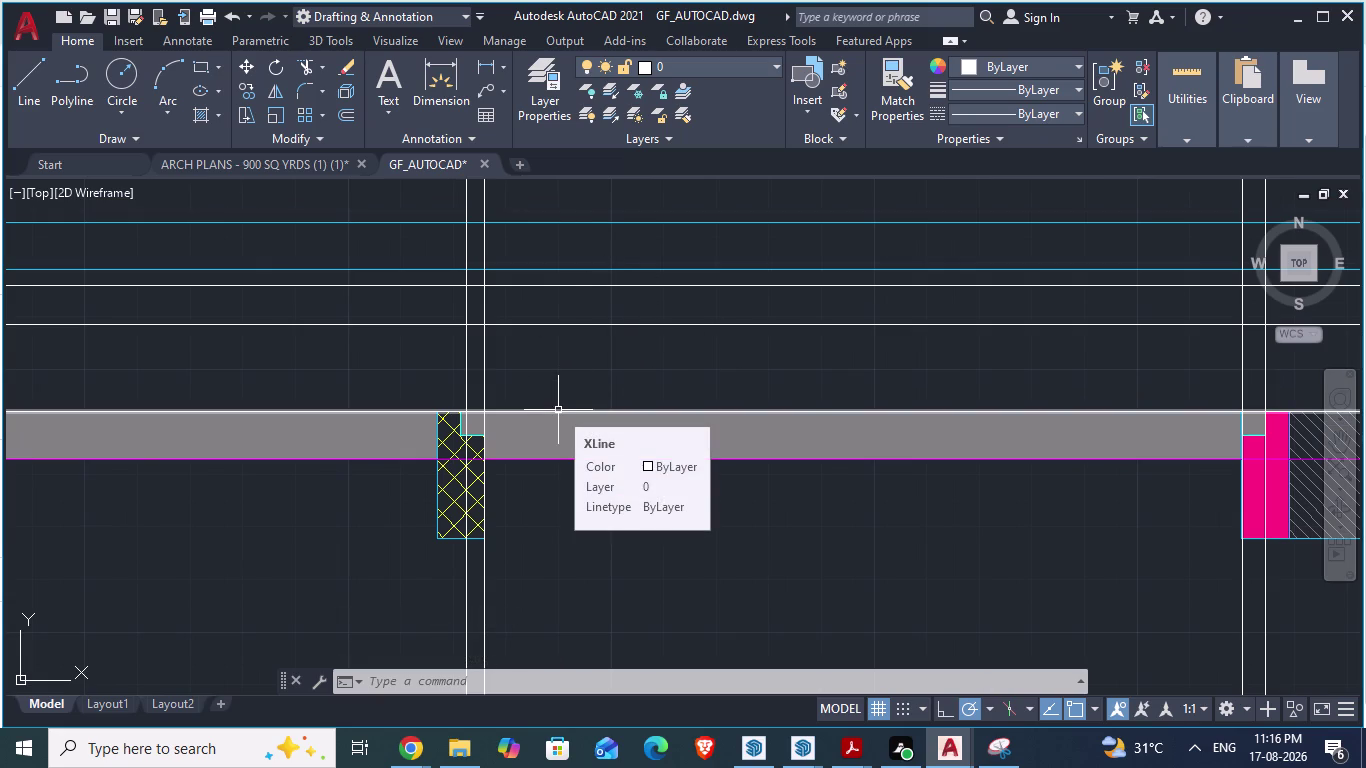
text(da)
key(Return)
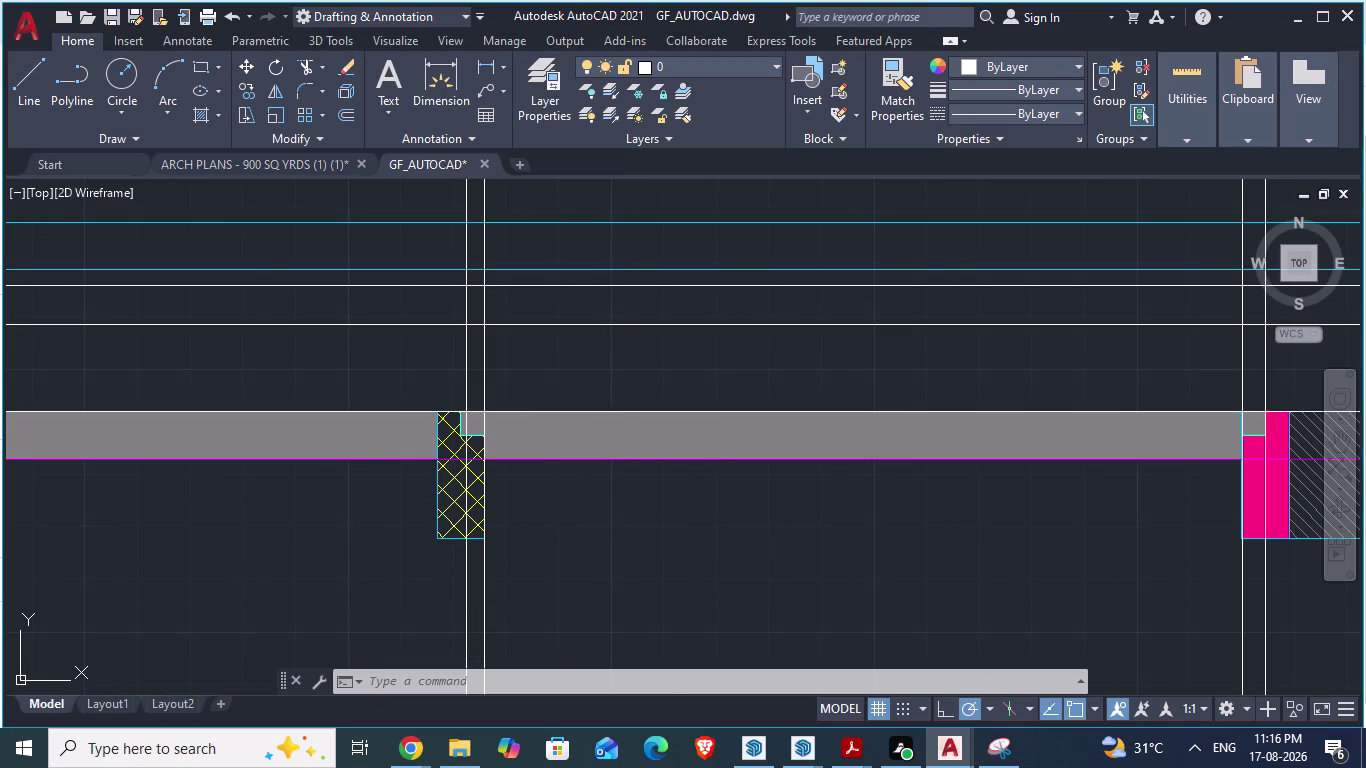
click(485, 411)
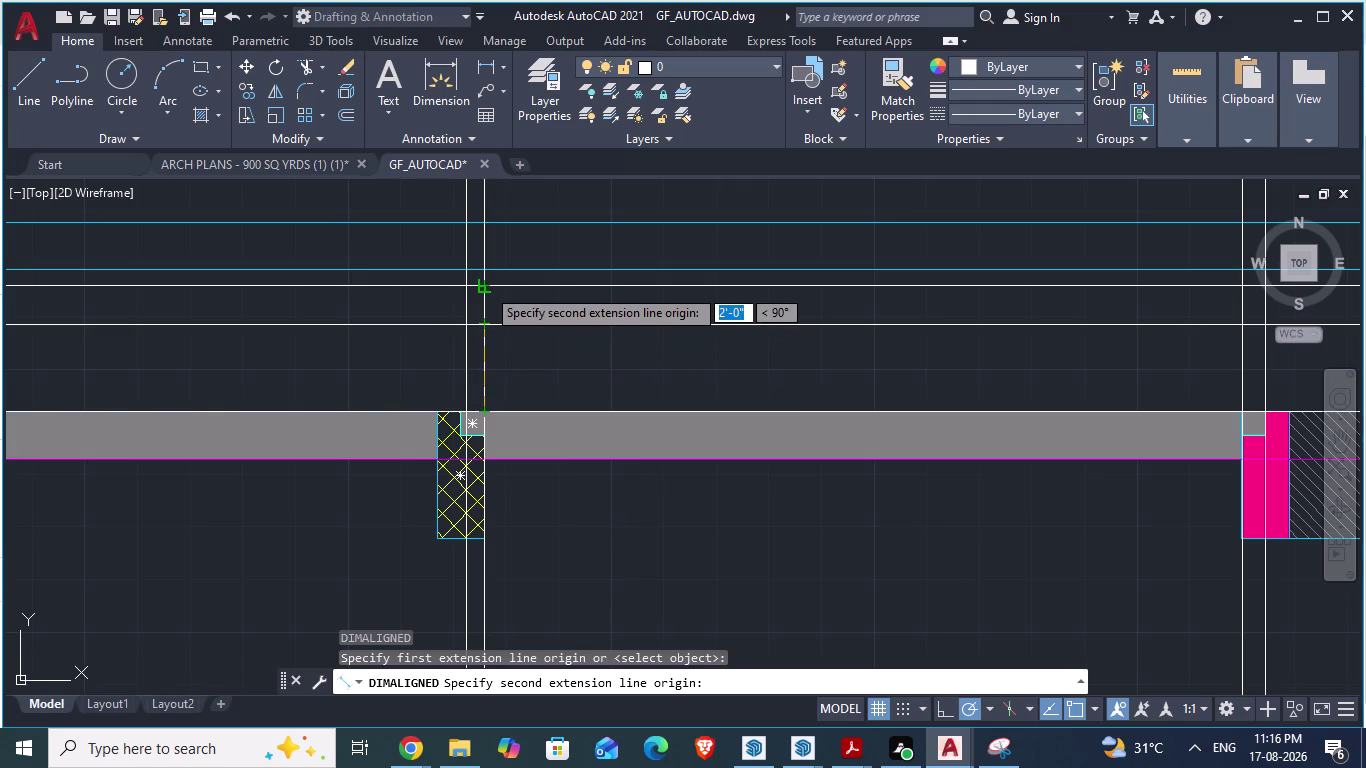
key(Escape)
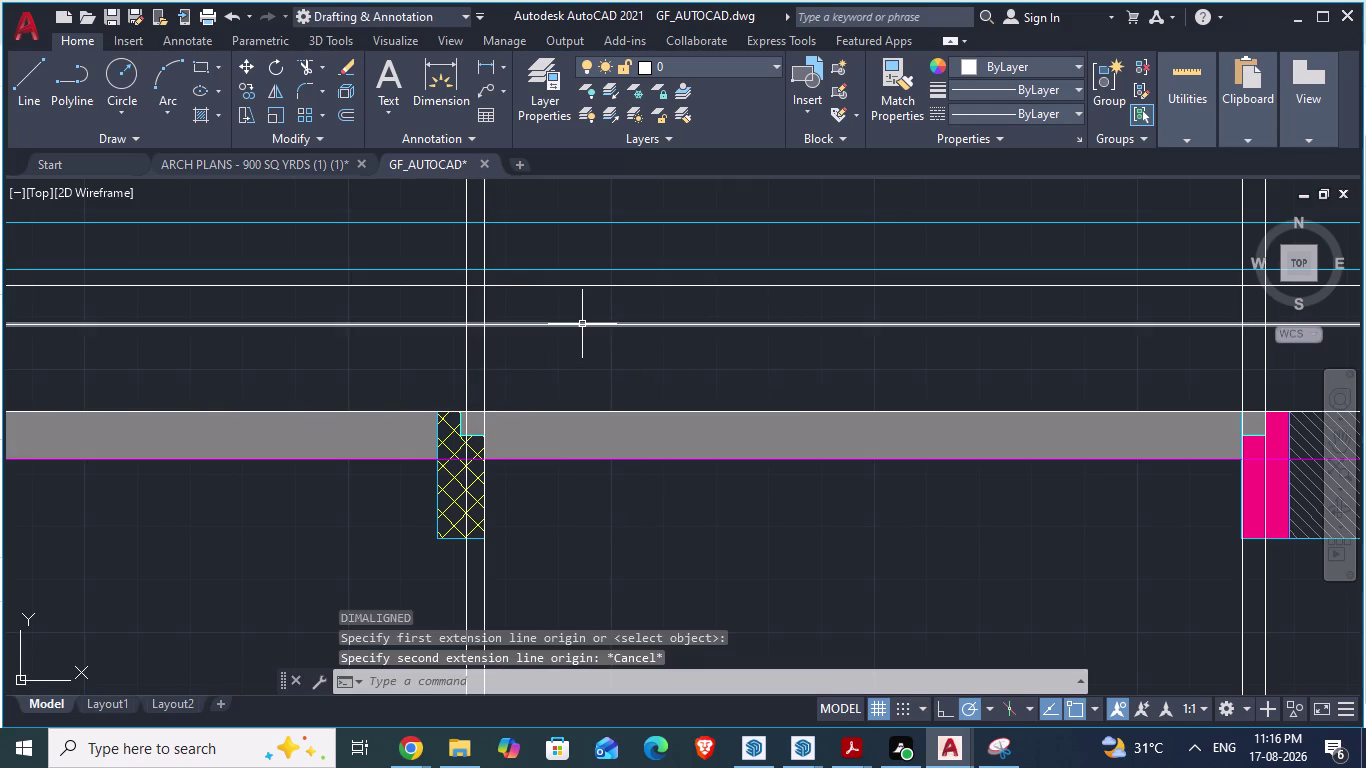
Delete the stray line from the column grid.
click(582, 324)
key(Delete)
scroll(down, 3)
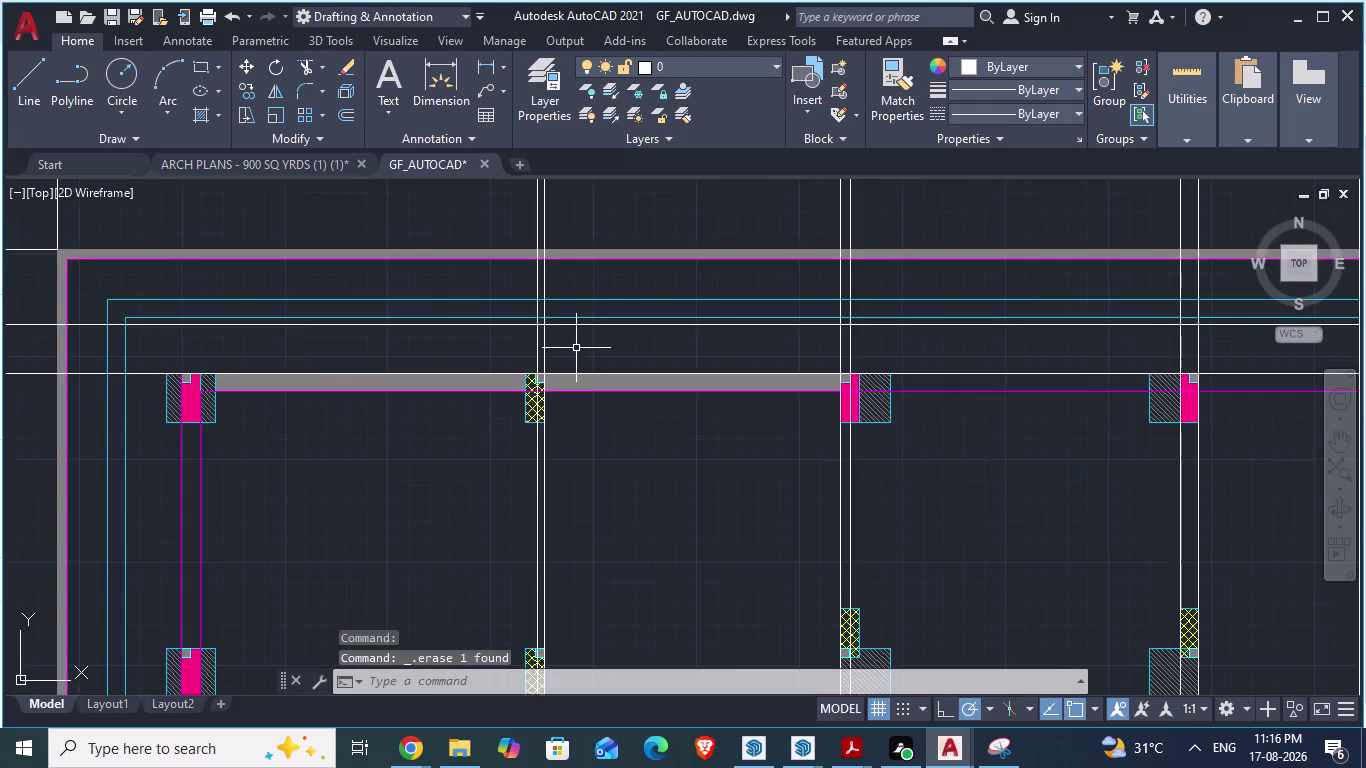
scroll(down, 3)
scroll(up, 3)
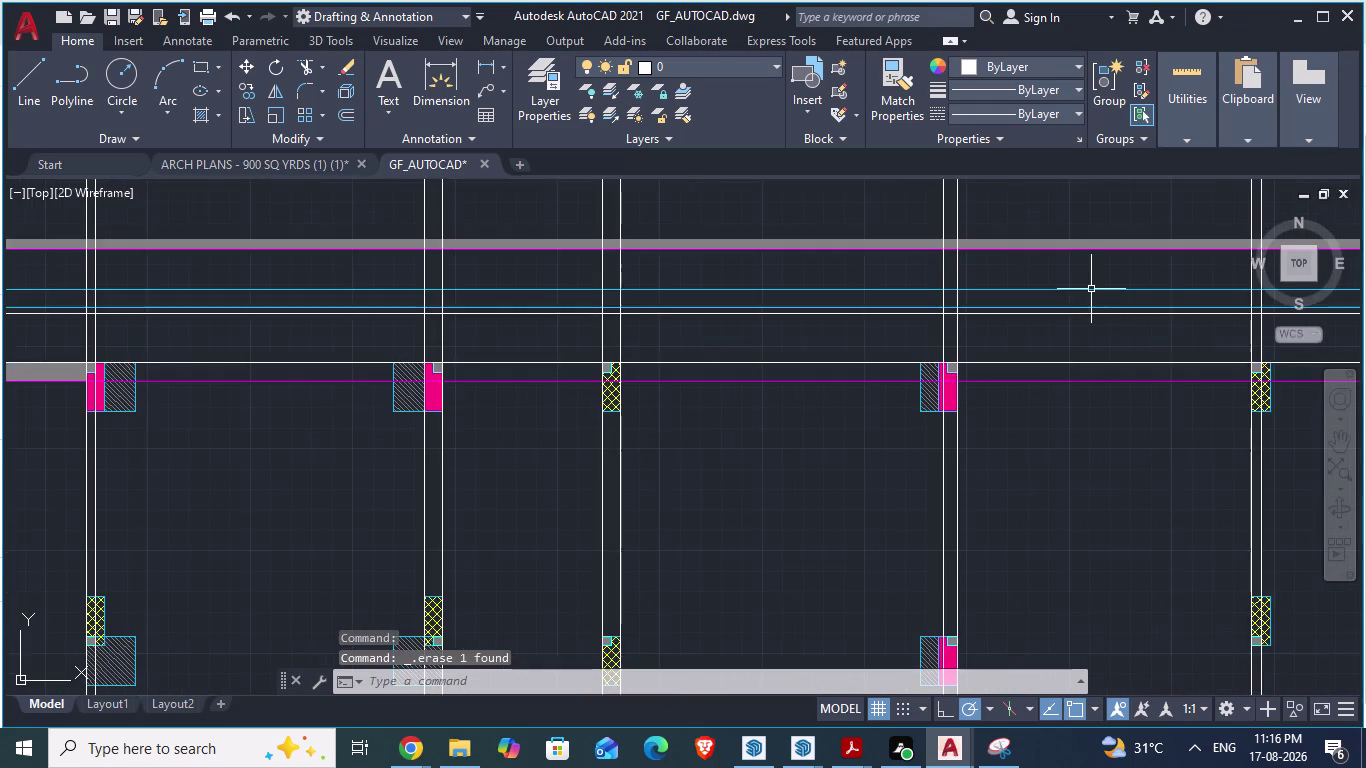
scroll(up, 3)
Start and abandon an aligned measurement on the grid line, then switch to ARCH PLANS.
text(da)
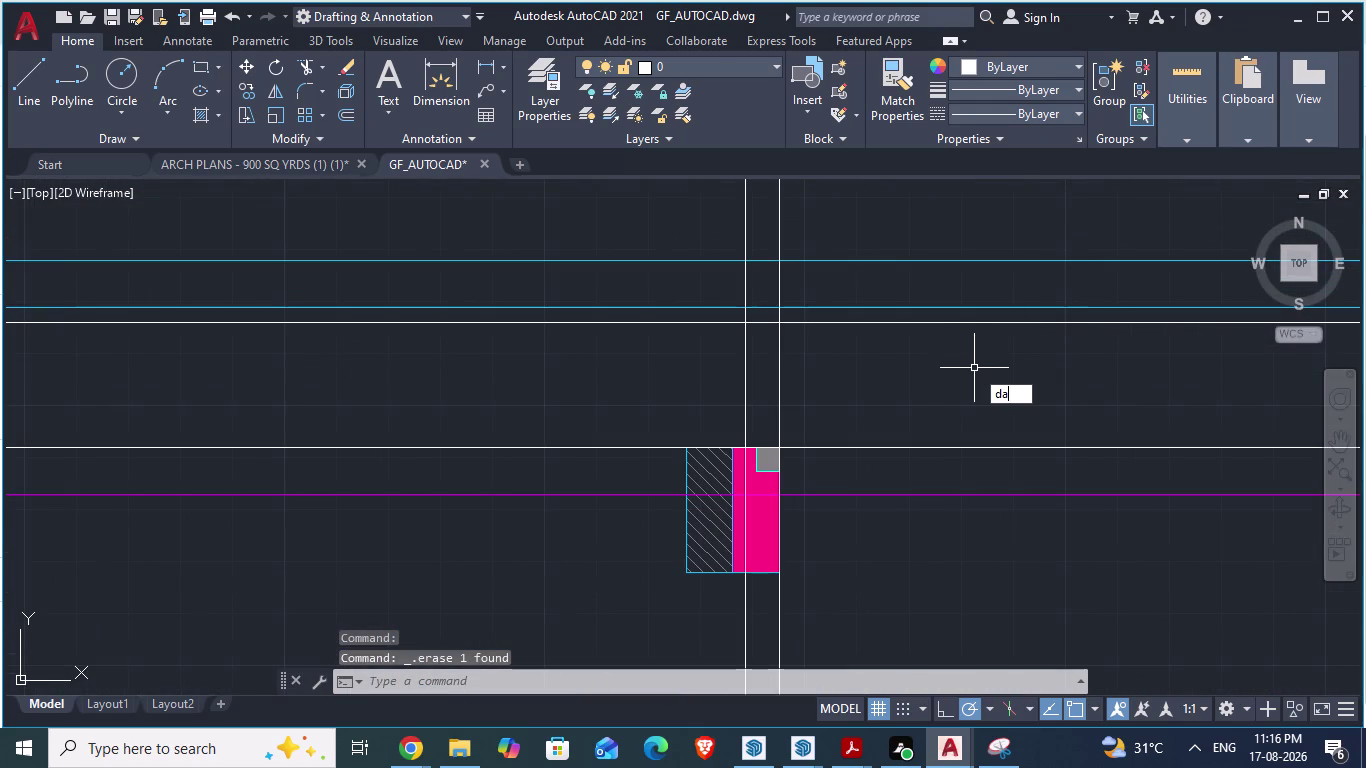
key(Return)
click(976, 308)
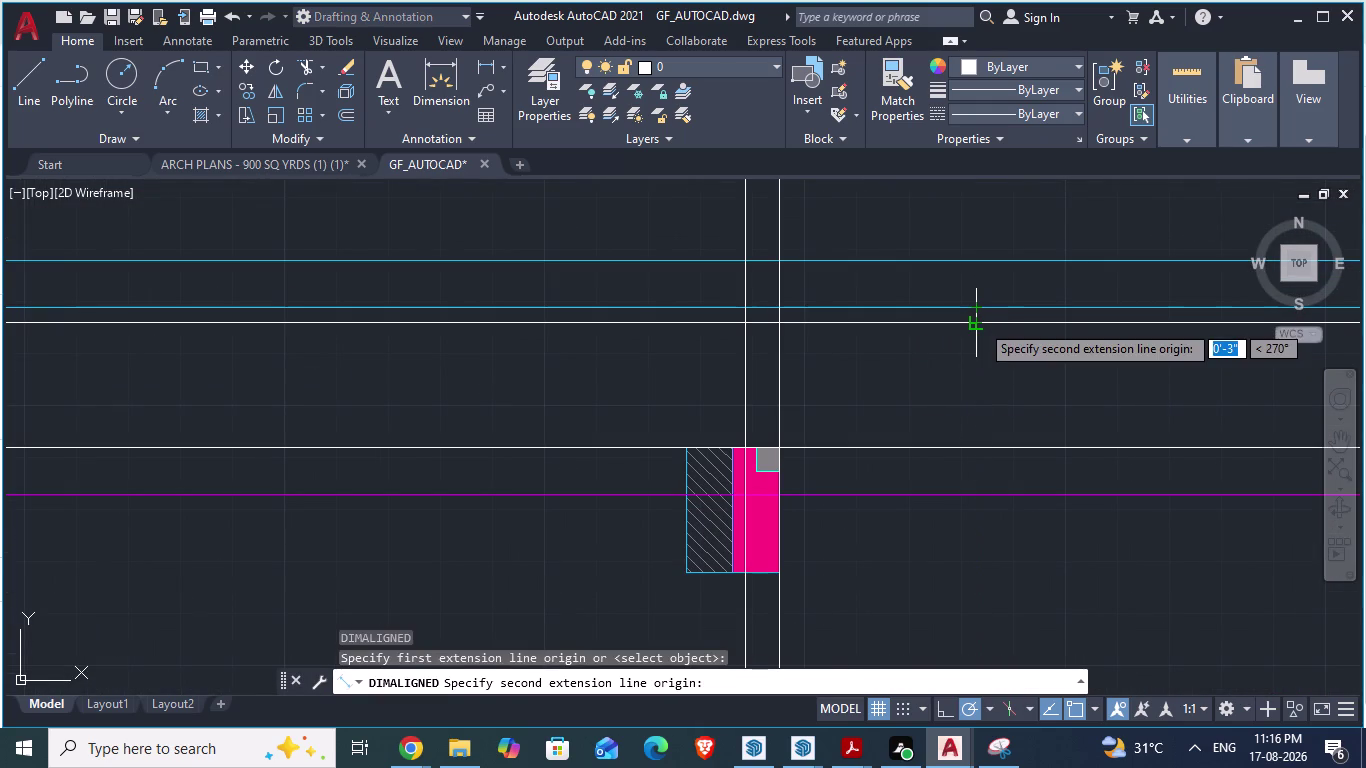
key(Escape)
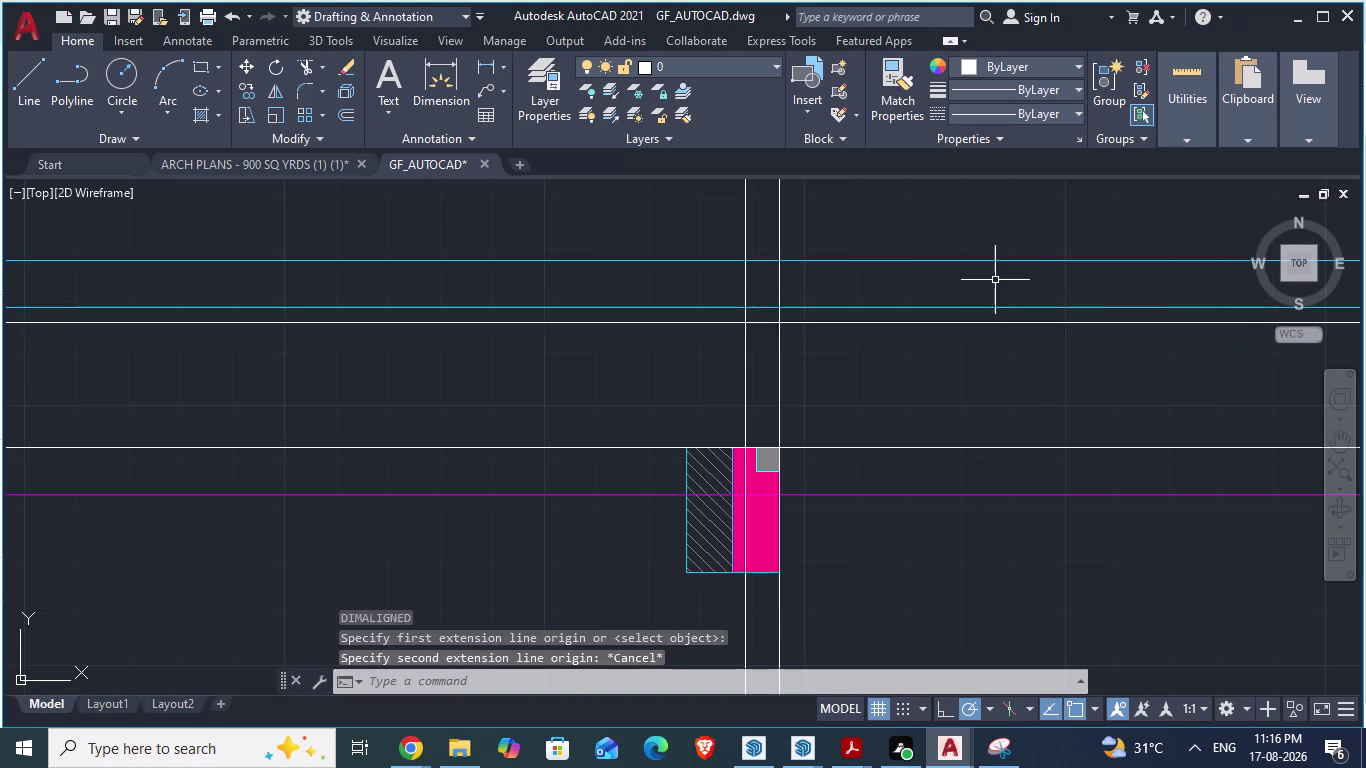
scroll(down, 3)
scroll(down, 3)
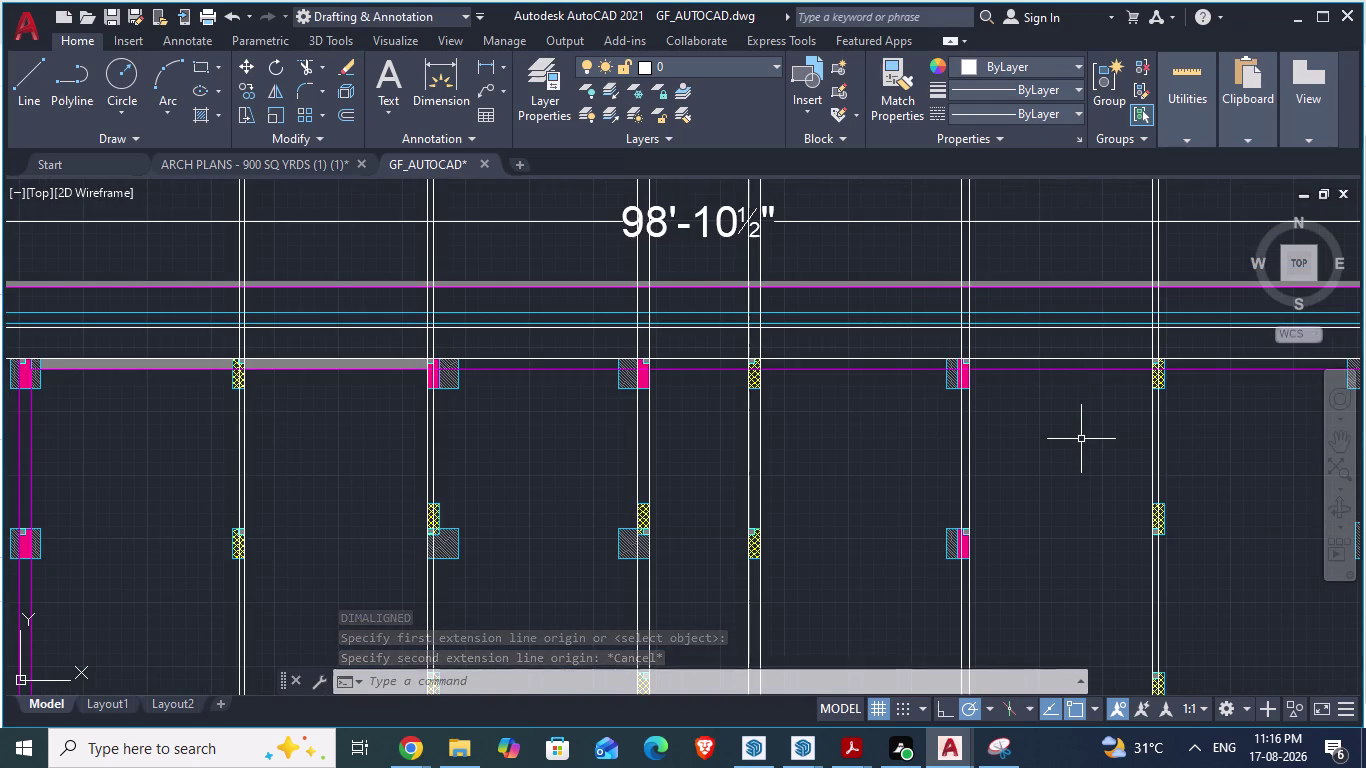
click(294, 154)
click(300, 159)
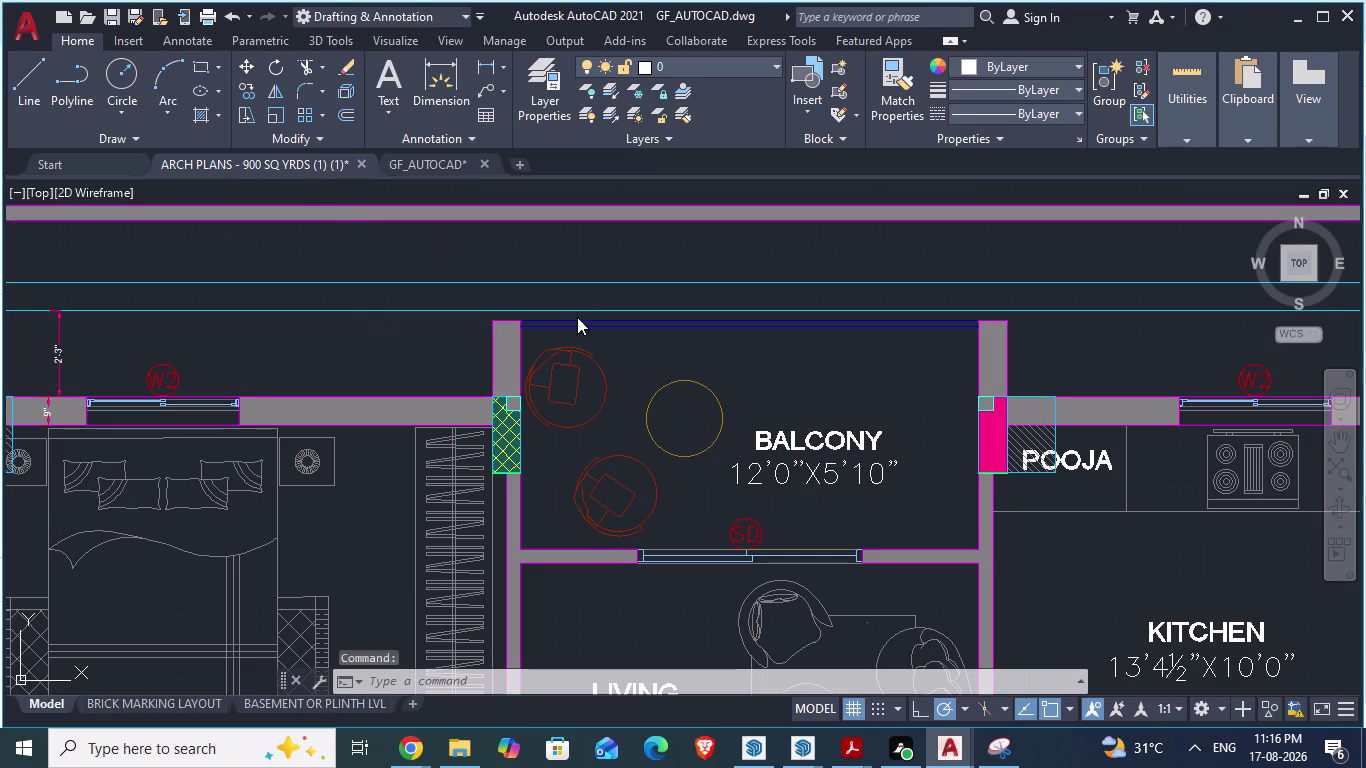
Start an aligned measurement at the balcony wall's top corner, then cancel it.
scroll(up, 3)
key(space)
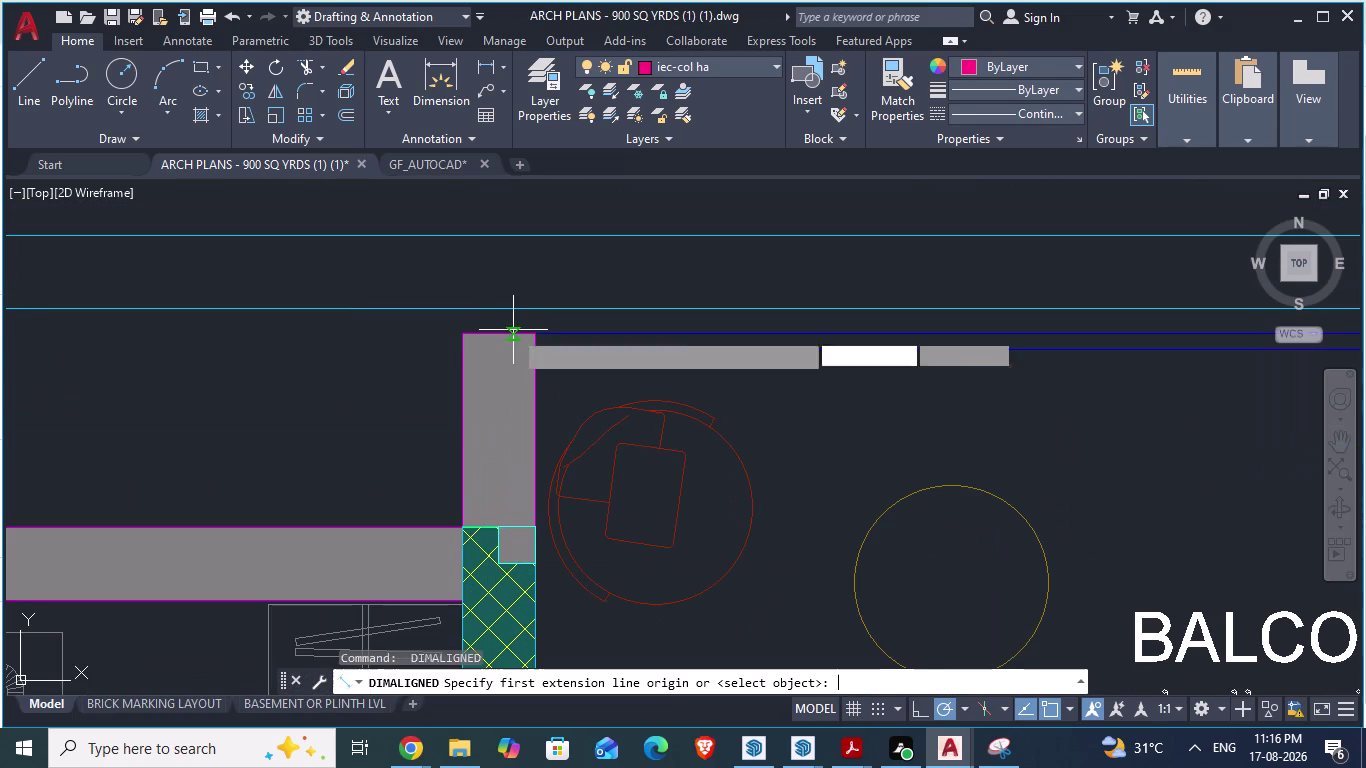
click(471, 309)
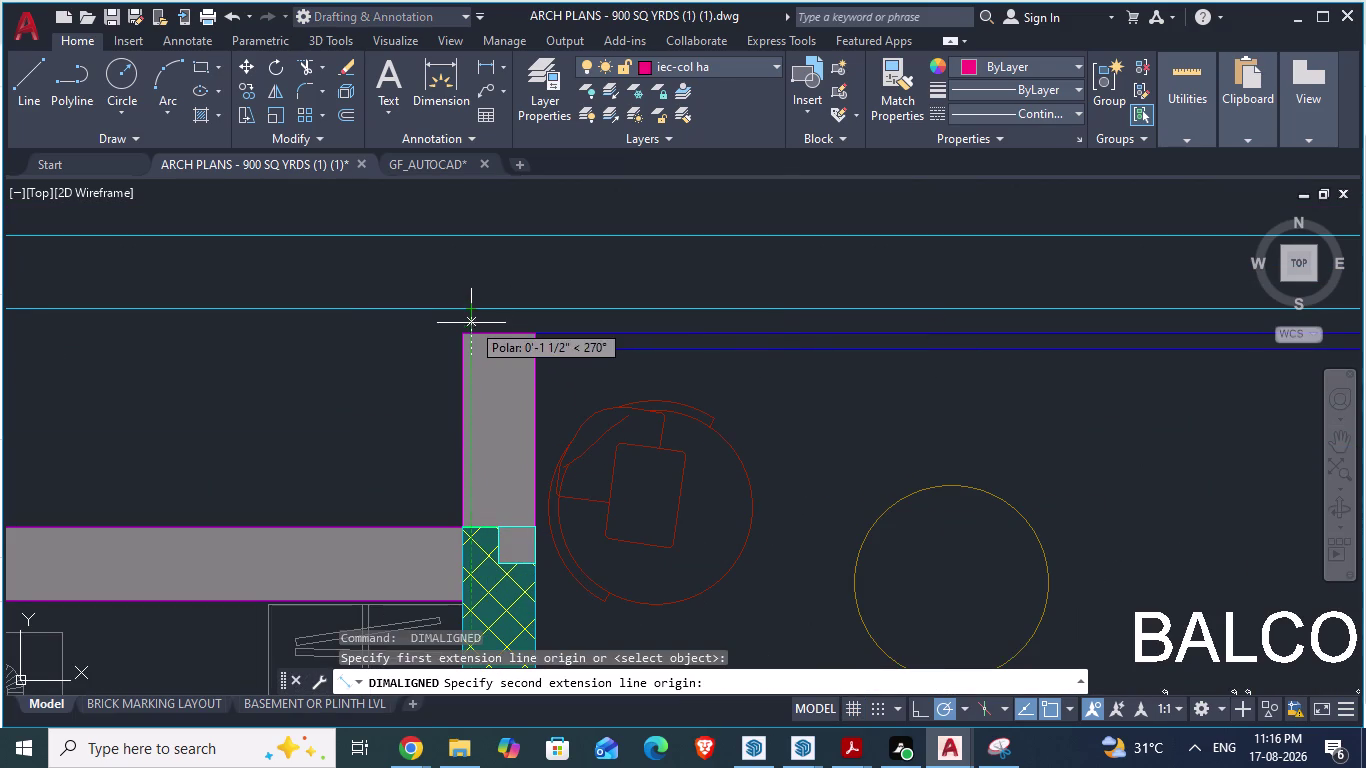
scroll(up, 3)
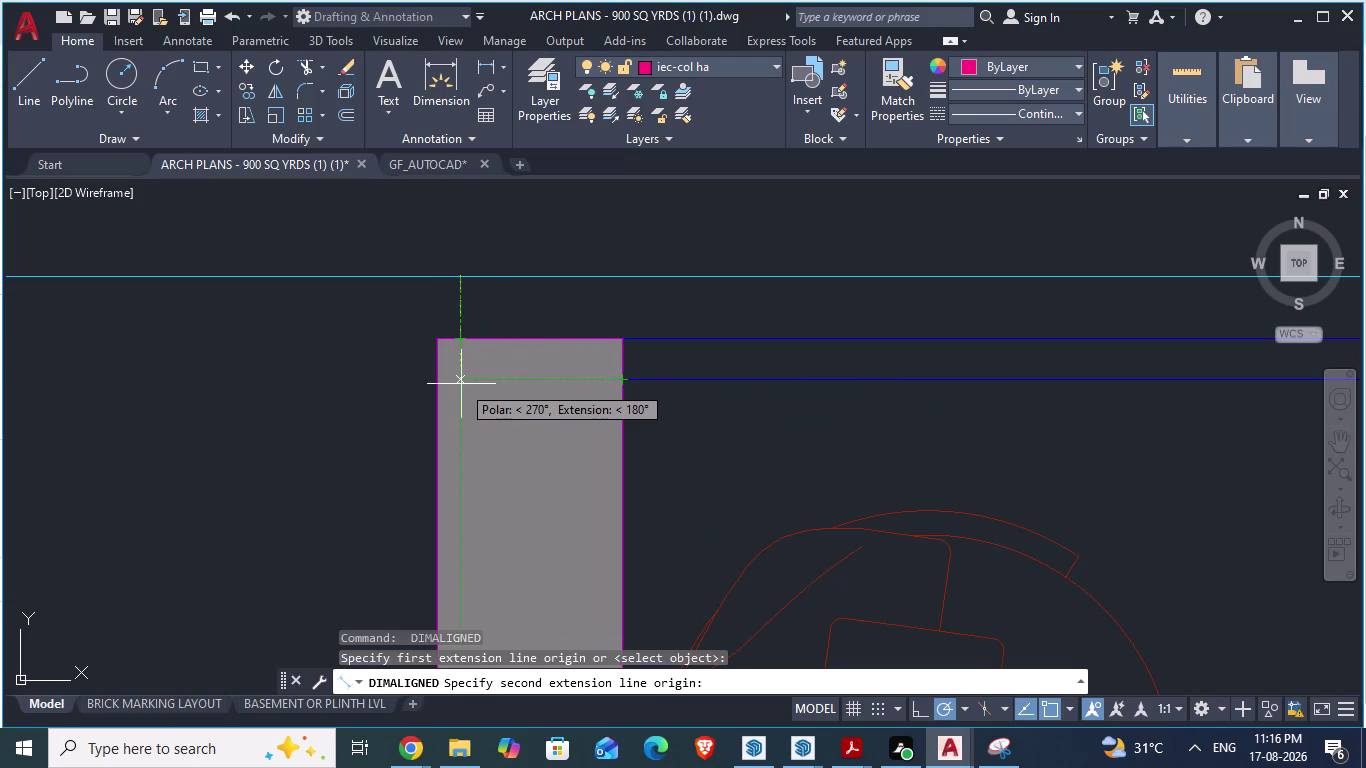
key(Escape)
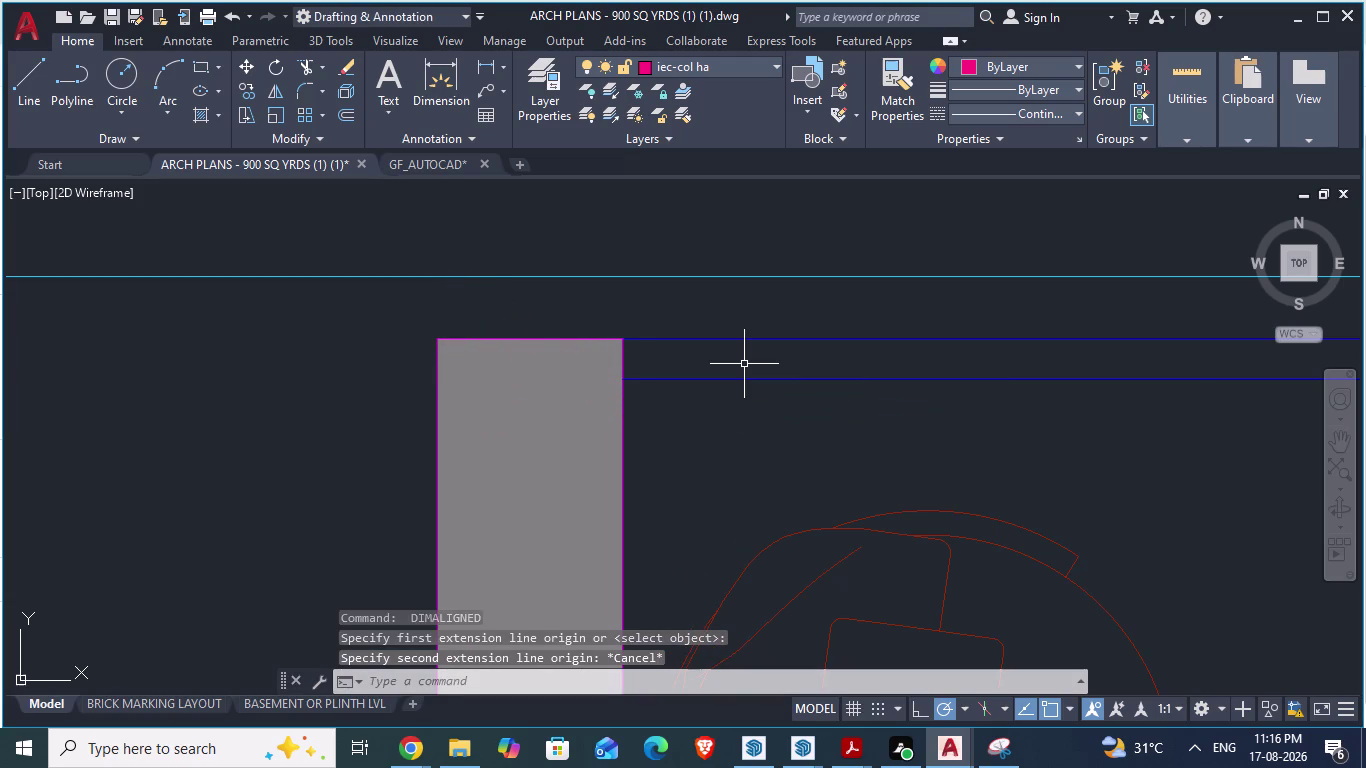
Start and cancel another measurement on the wall's top edge, then return to GF_AUTOCAD.
key(space)
click(744, 280)
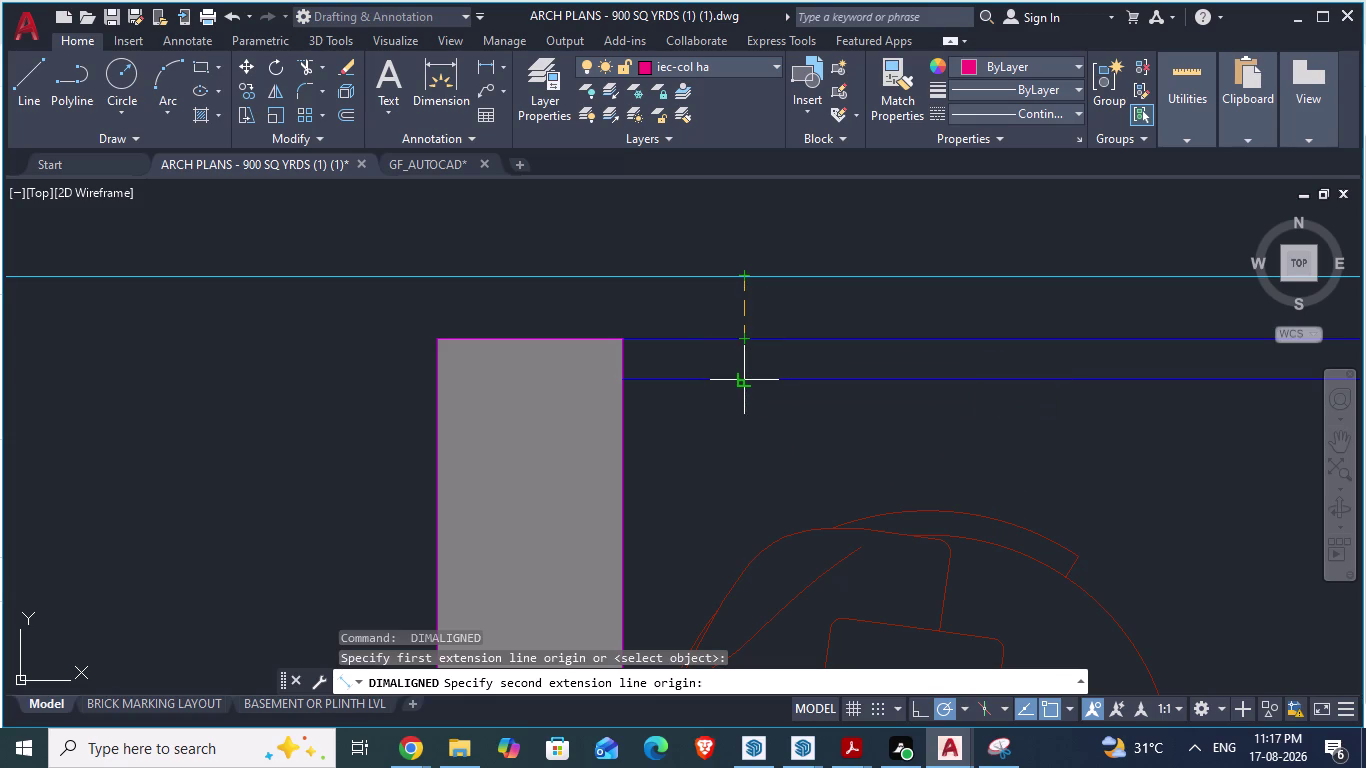
key(Escape)
scroll(down, 3)
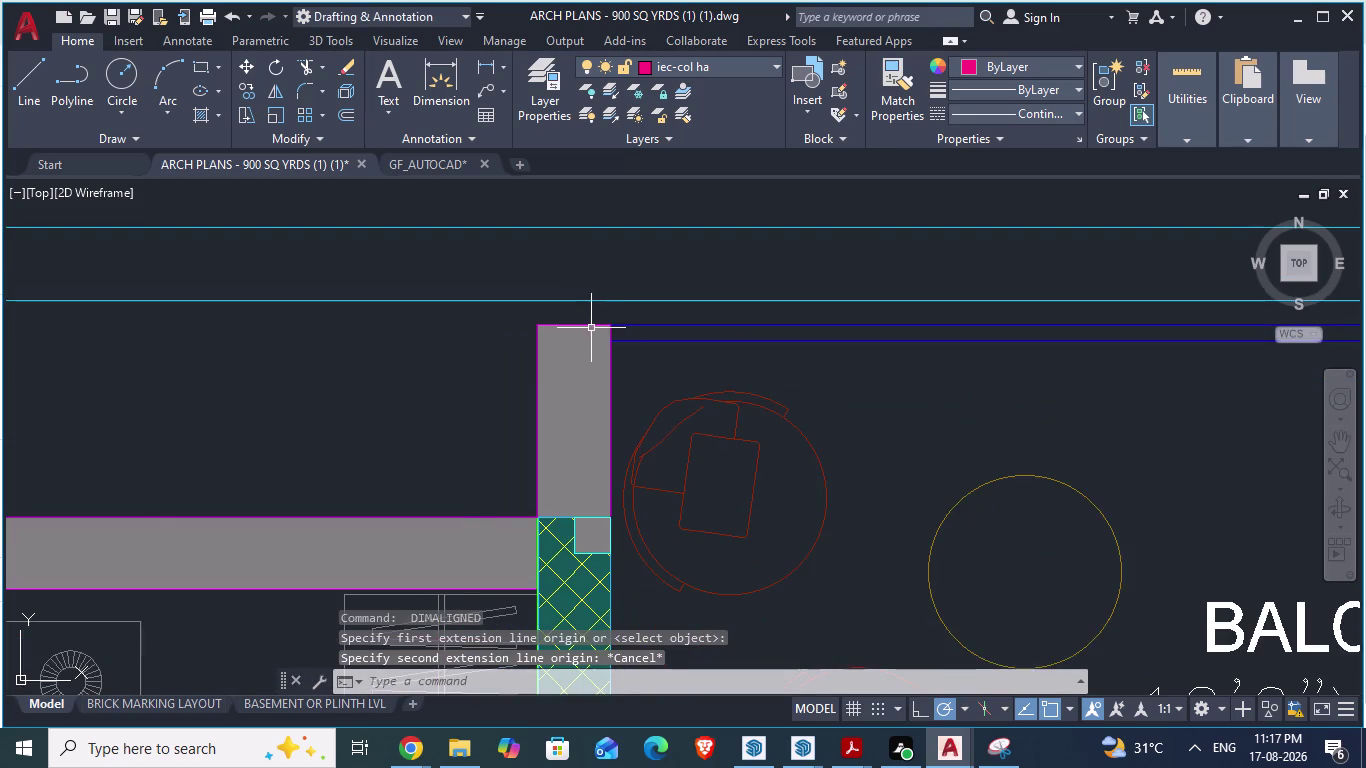
scroll(down, 3)
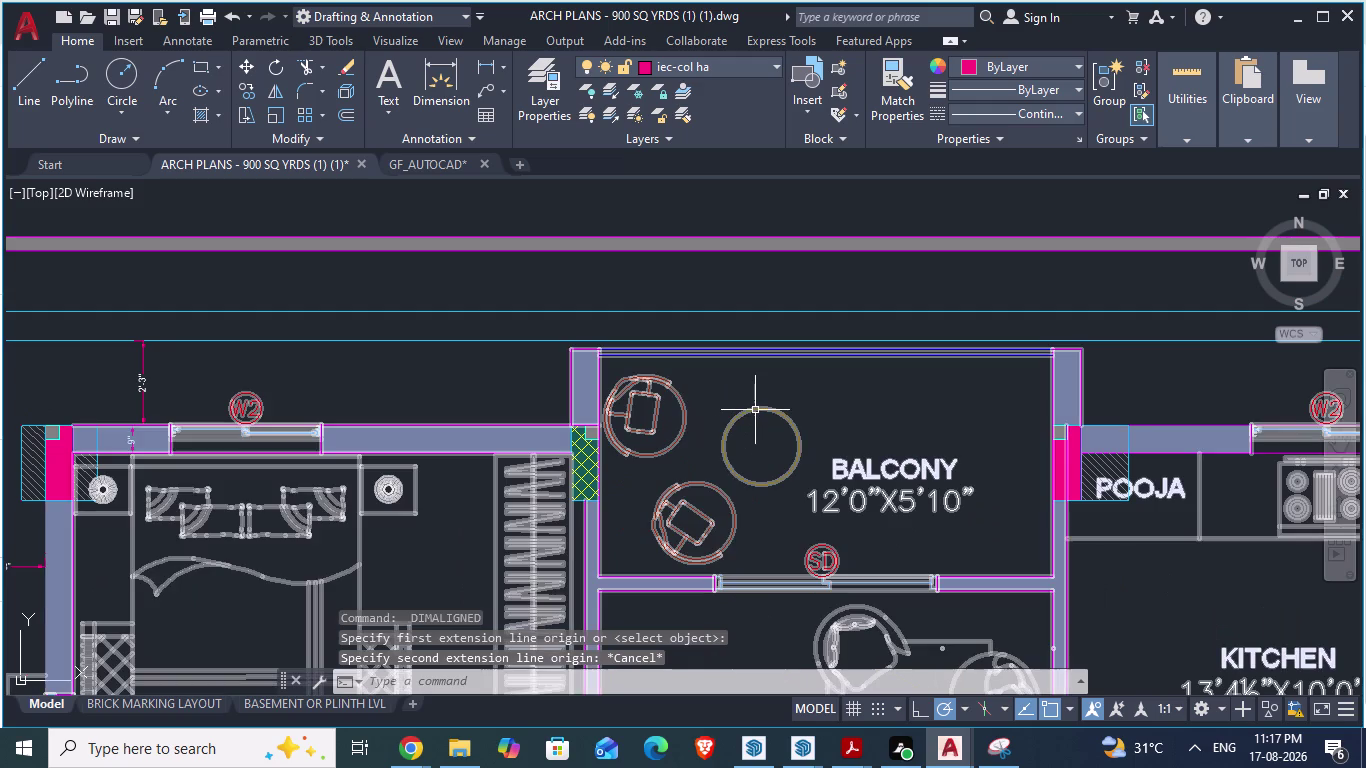
click(432, 167)
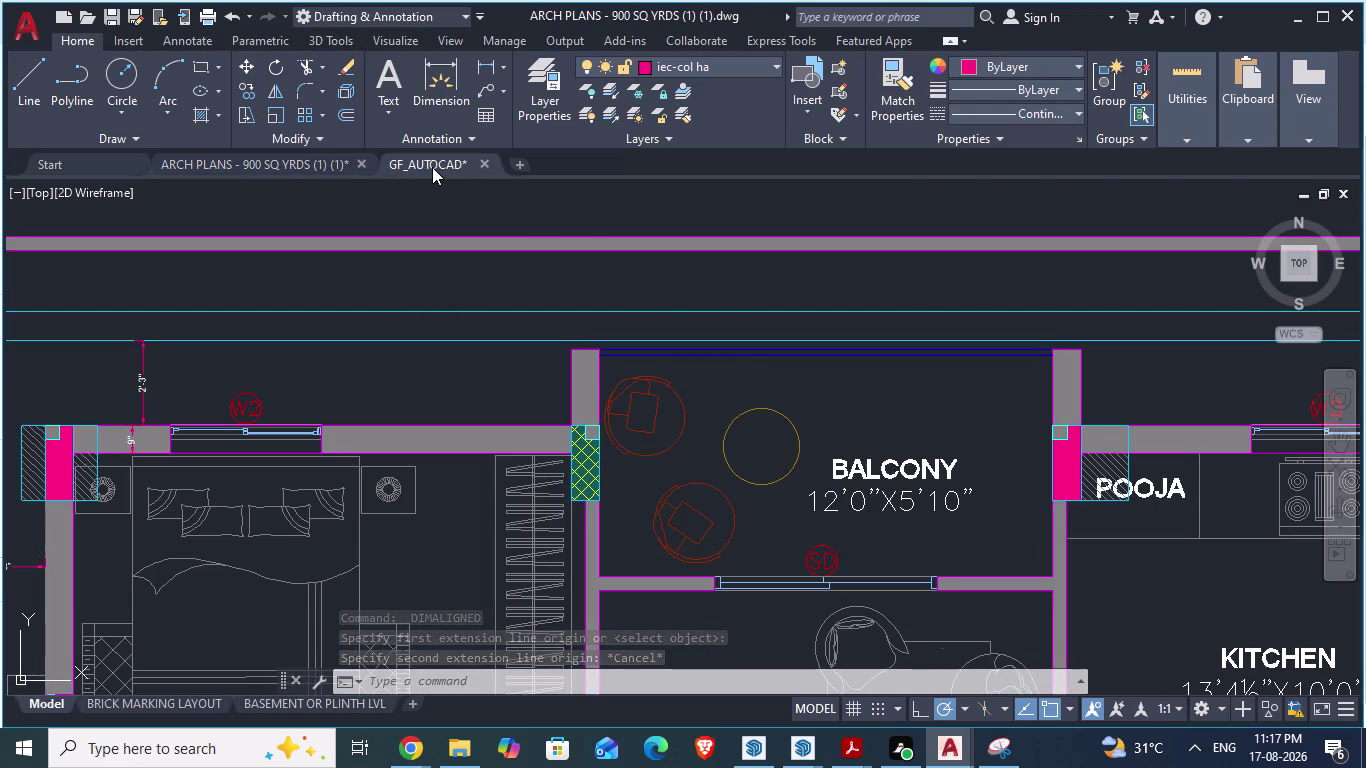
Zoom to the horizontal grid line in GF_AUTOCAD and select it.
scroll(down, 3)
scroll(up, 3)
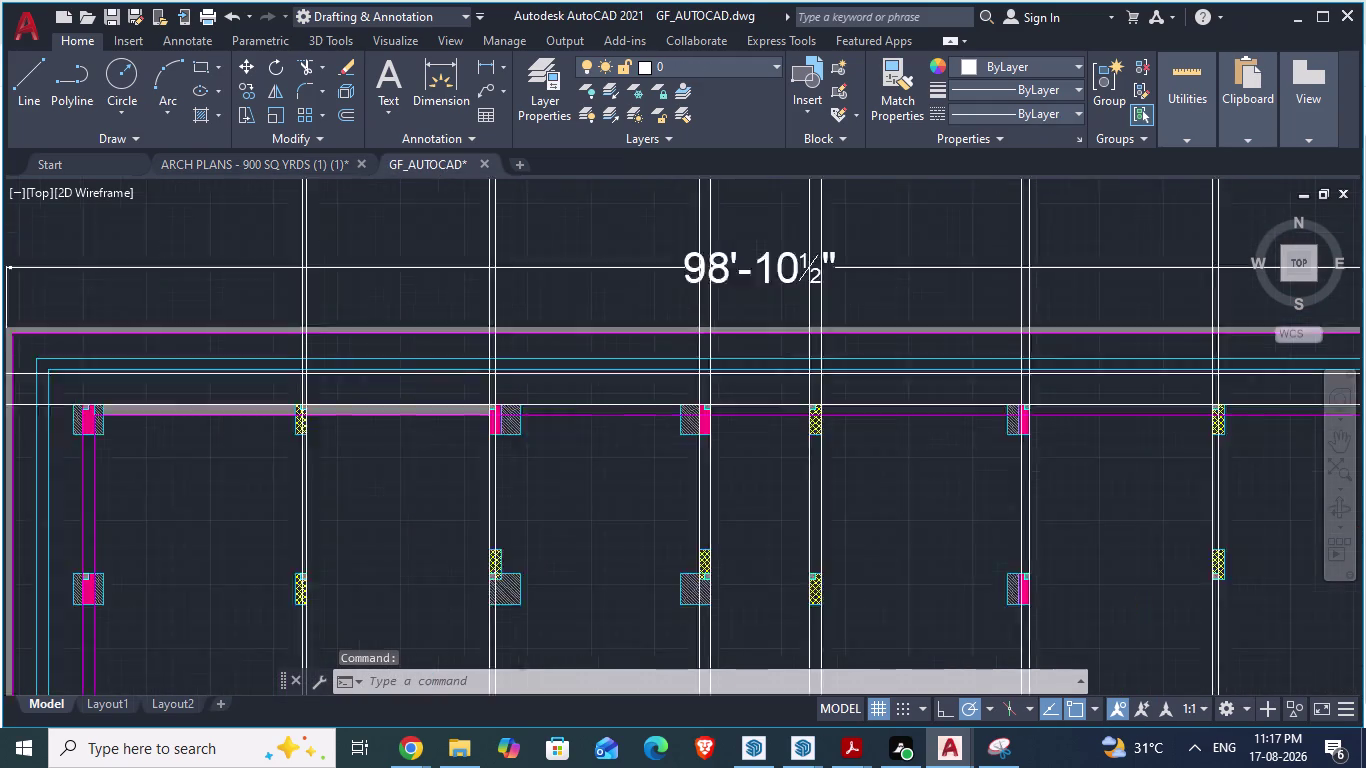
scroll(up, 3)
scroll(up, 3)
scroll(down, 3)
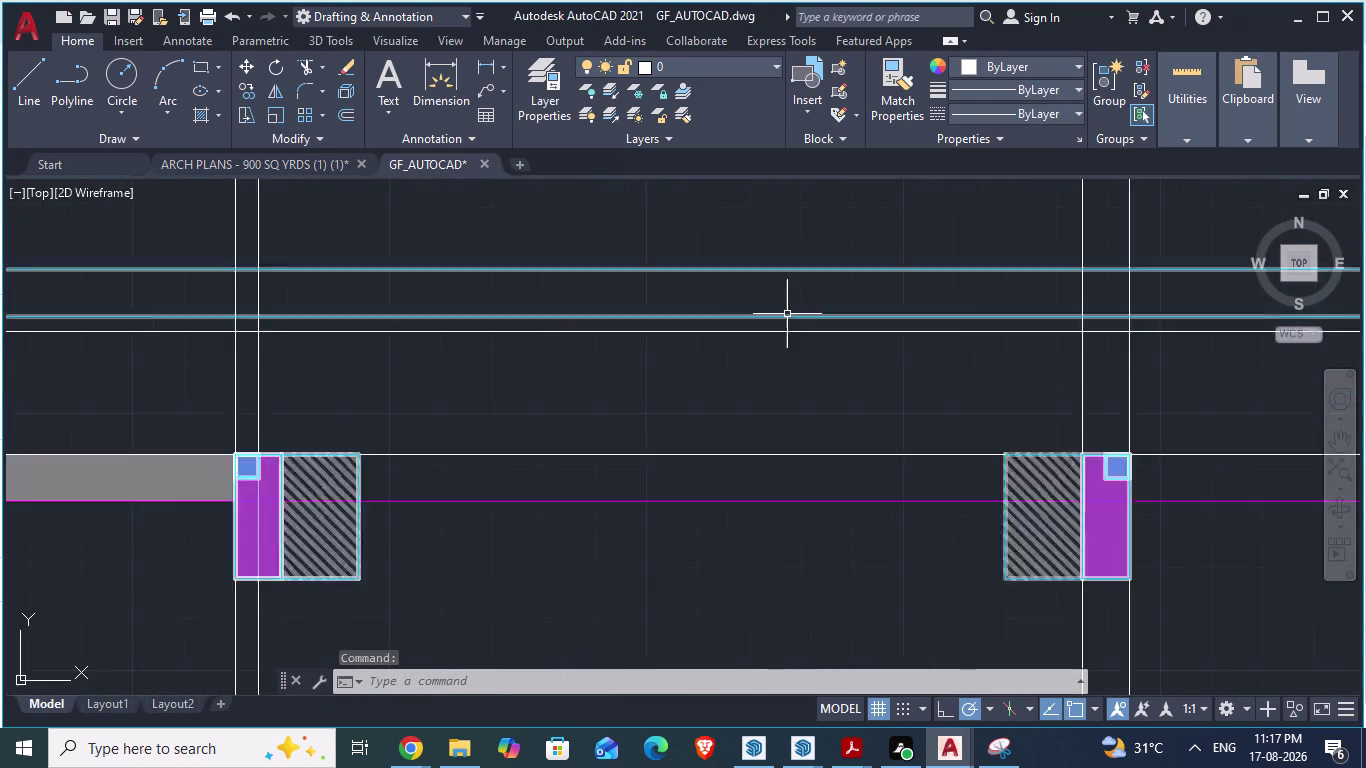
scroll(down, 3)
scroll(up, 3)
scroll(up, 3)
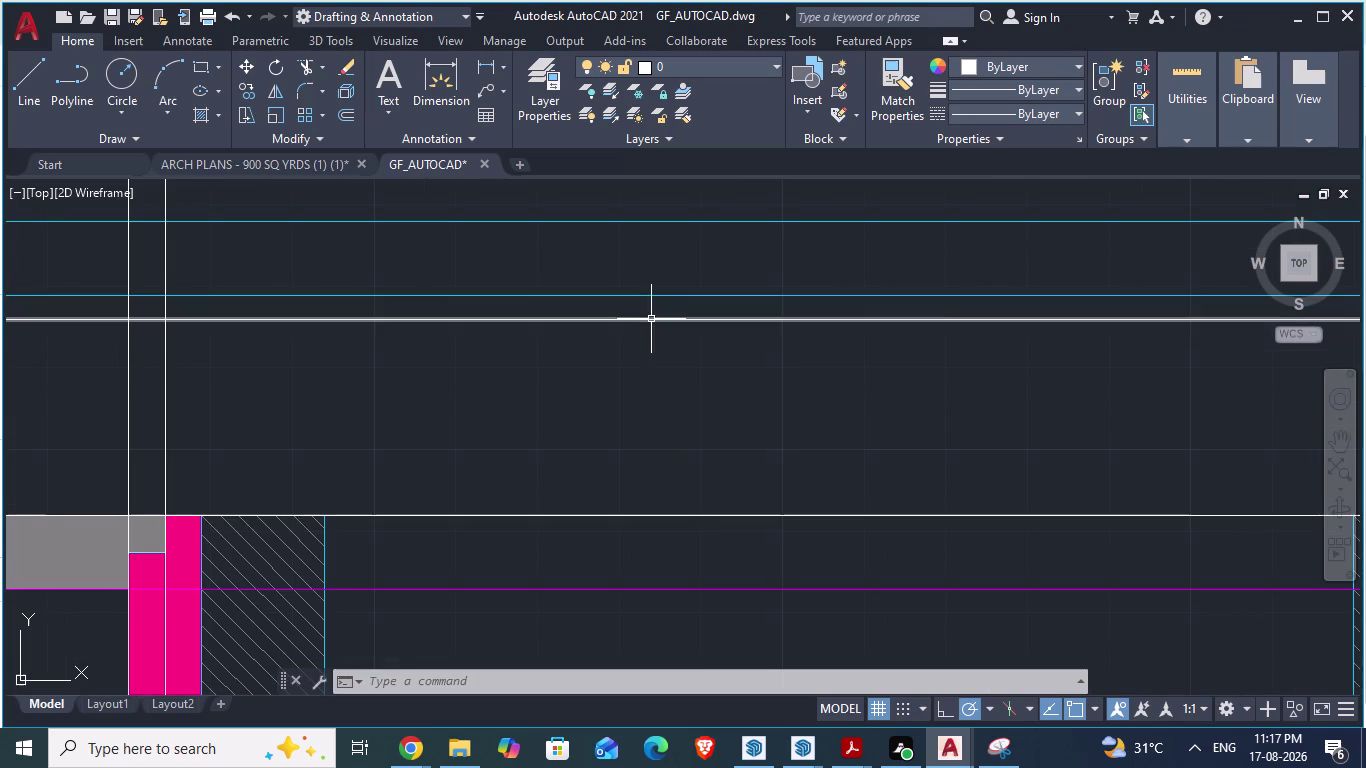
click(650, 321)
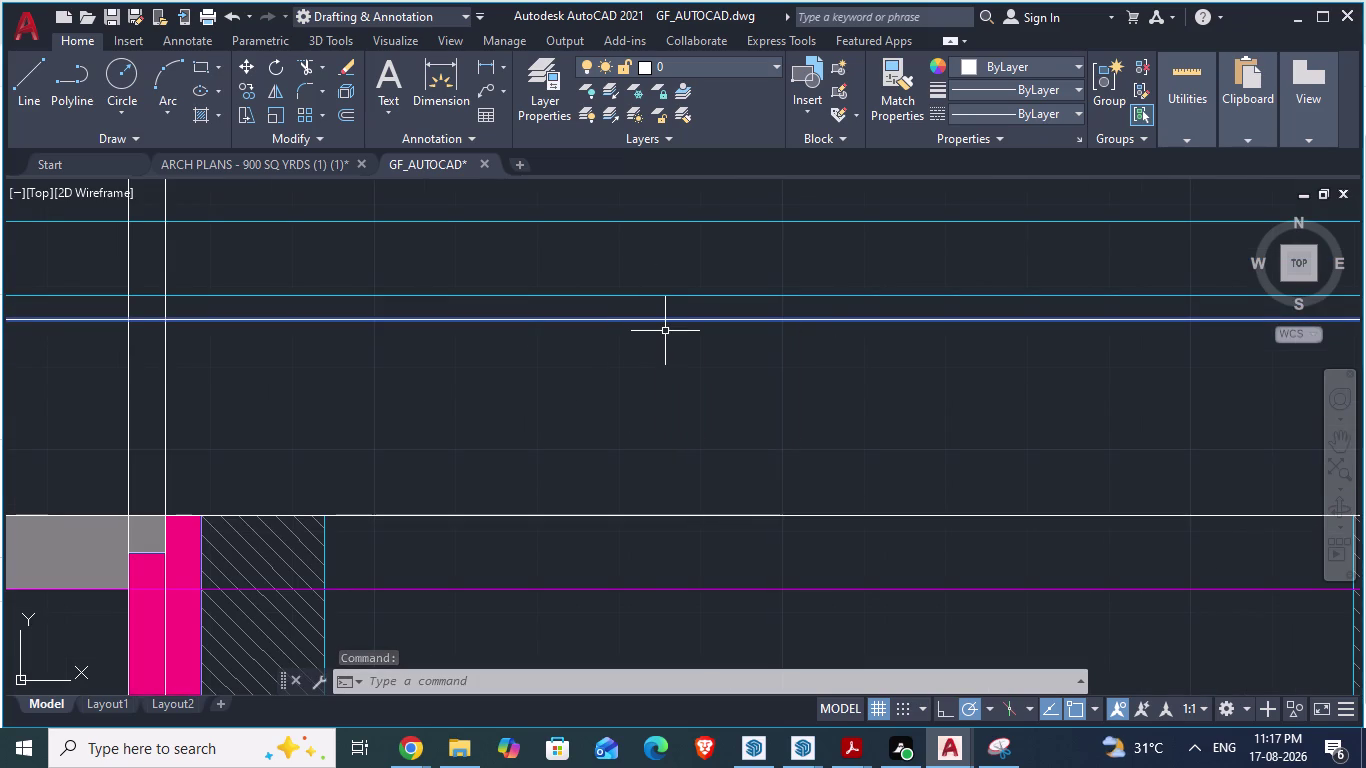
Offset the selected grid line 2" downward.
key(o)
key(Return)
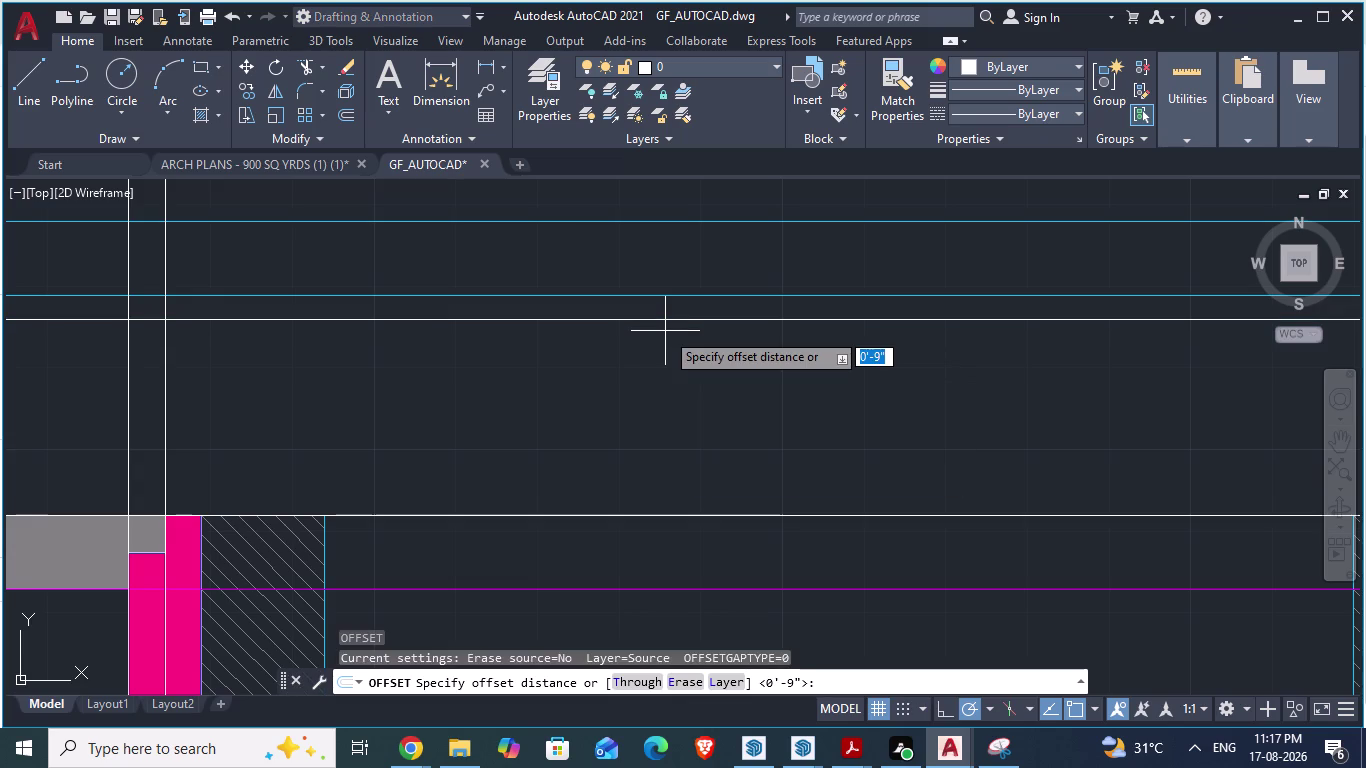
text(2")
key(Return)
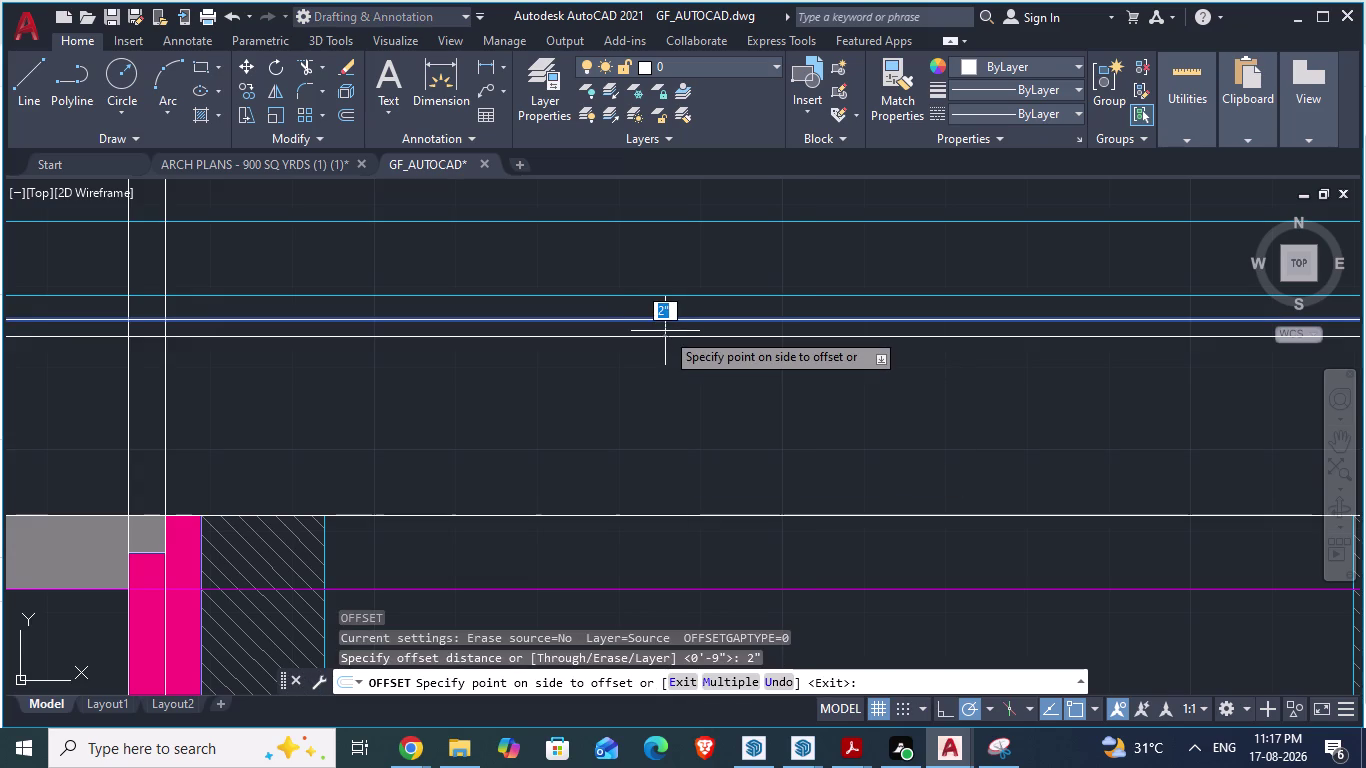
click(647, 364)
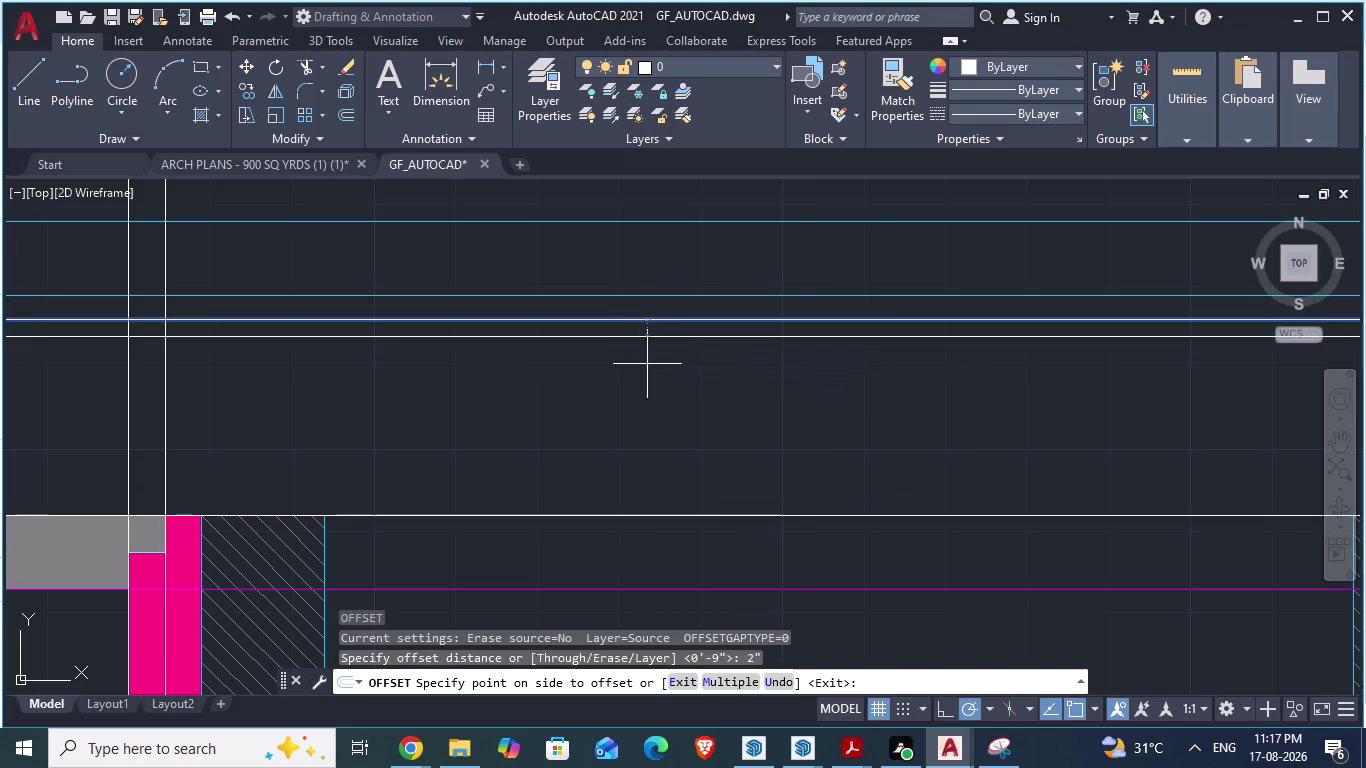
scroll(down, 3)
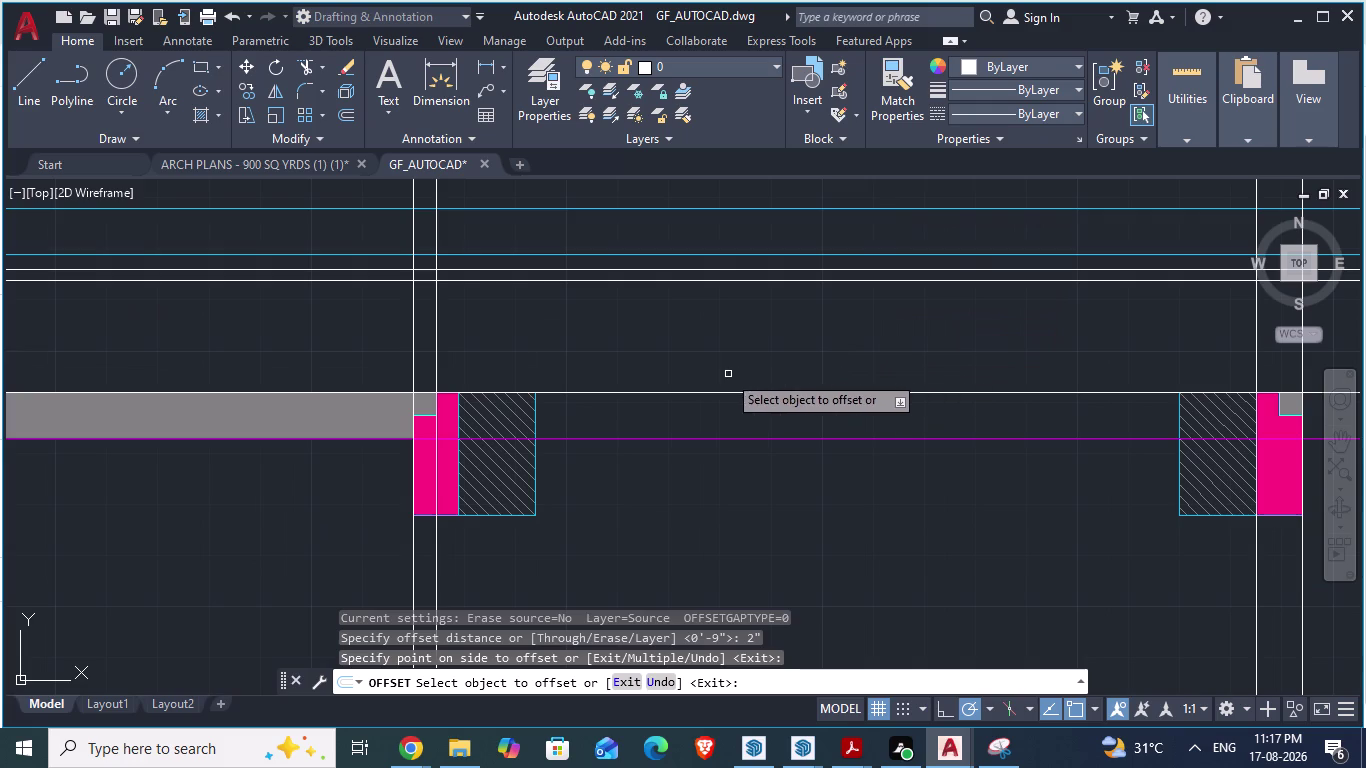
key(Escape)
scroll(down, 3)
Trace a line from the left column's top corner up to the grid line, then cancel.
key(l)
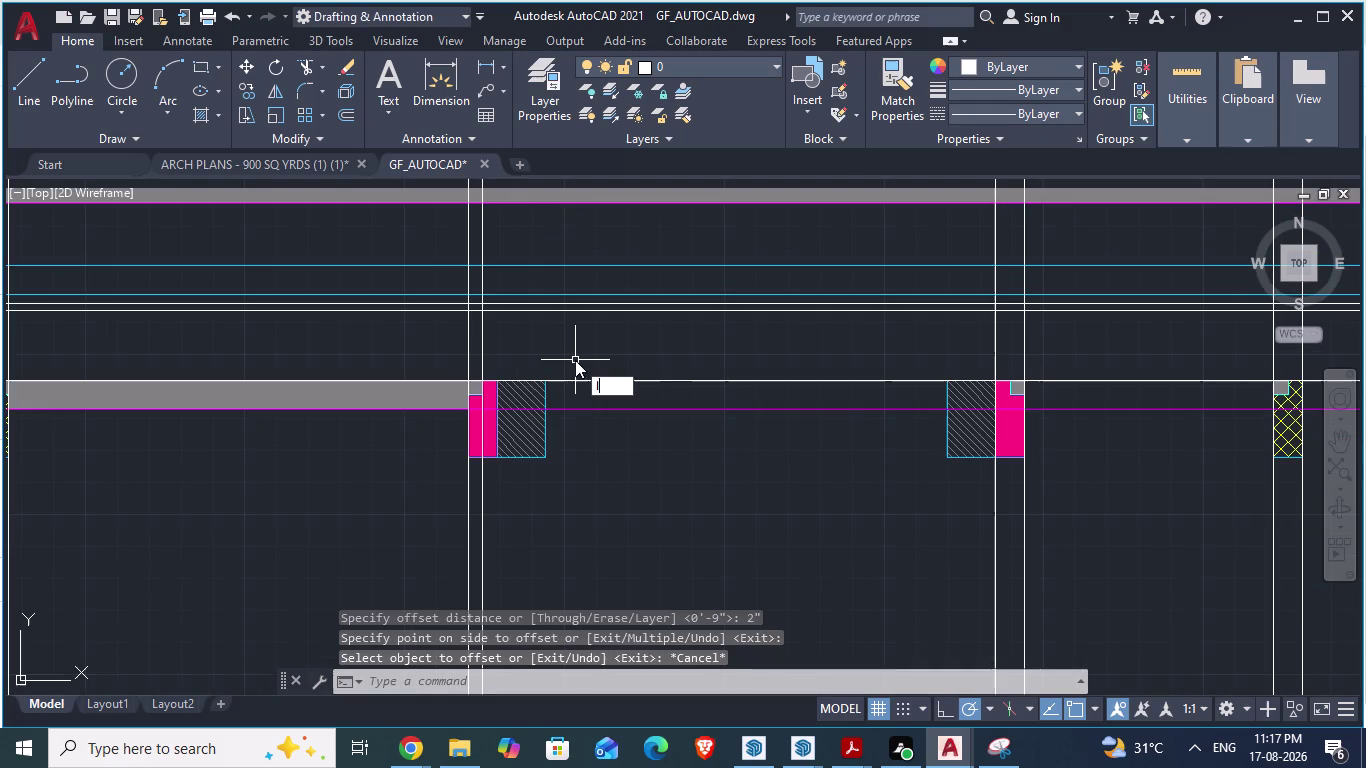
key(Return)
scroll(up, 3)
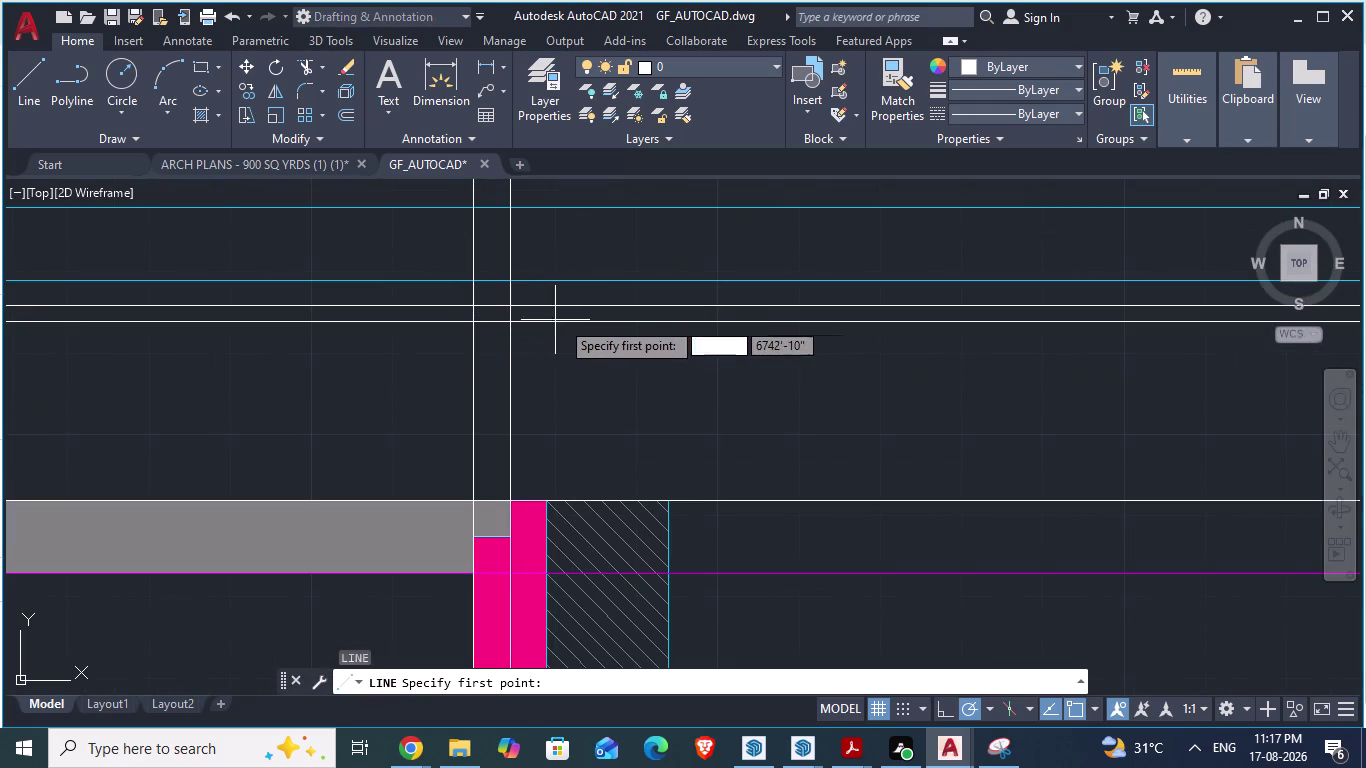
scroll(down, 3)
scroll(down, 3)
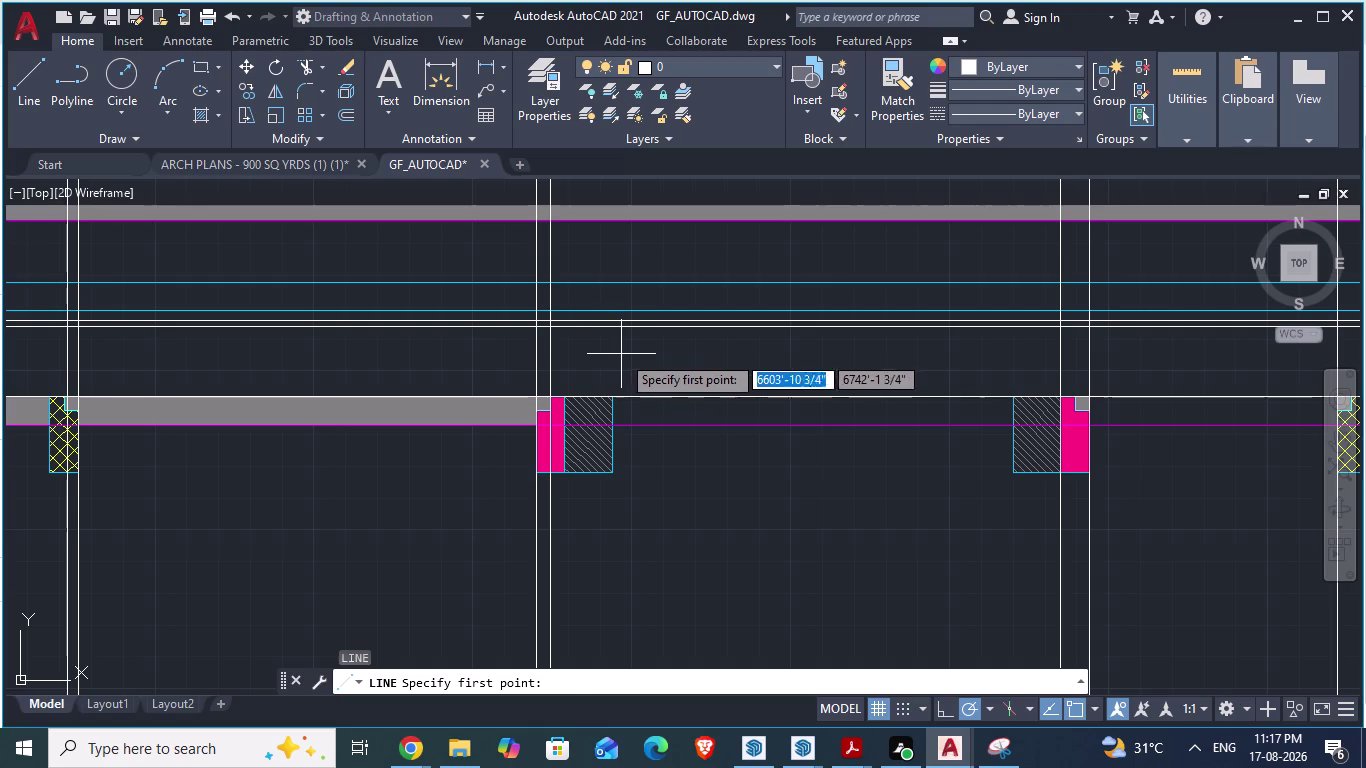
scroll(up, 3)
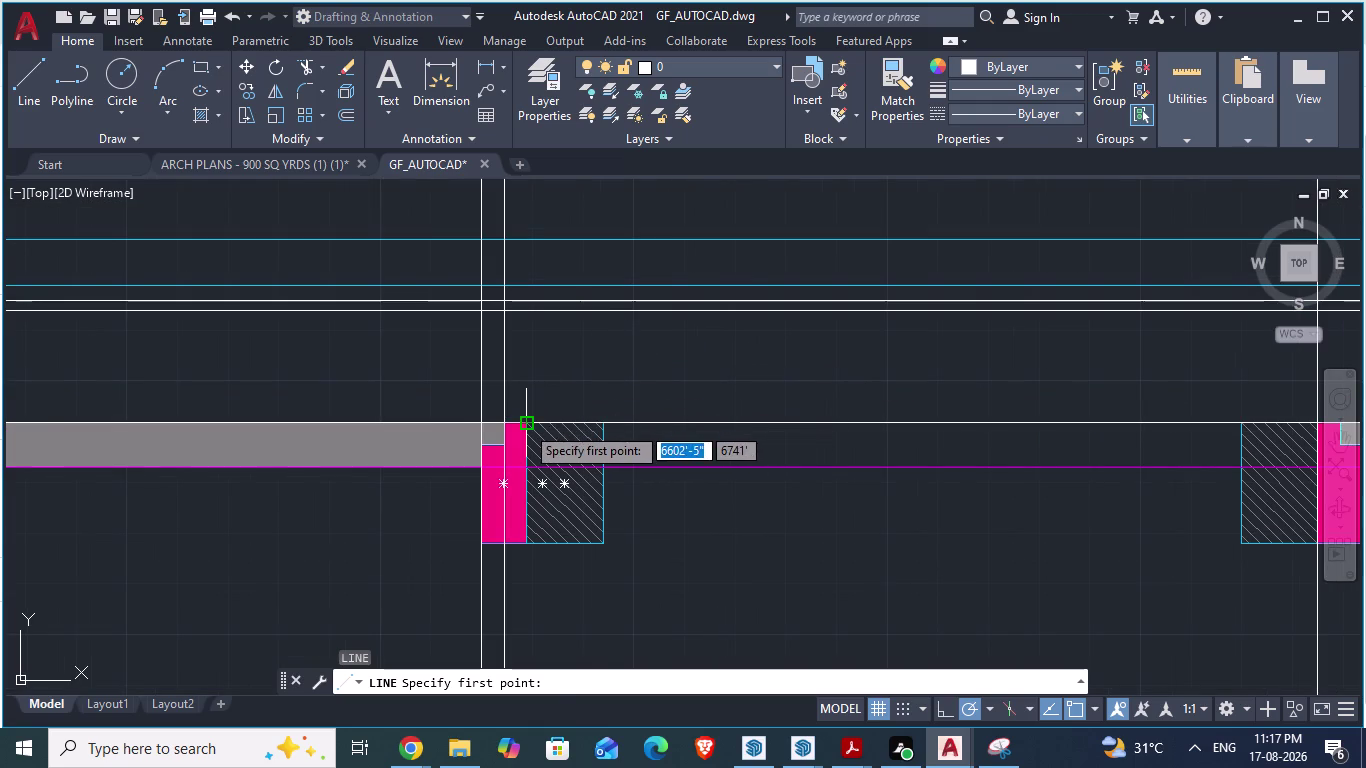
click(525, 425)
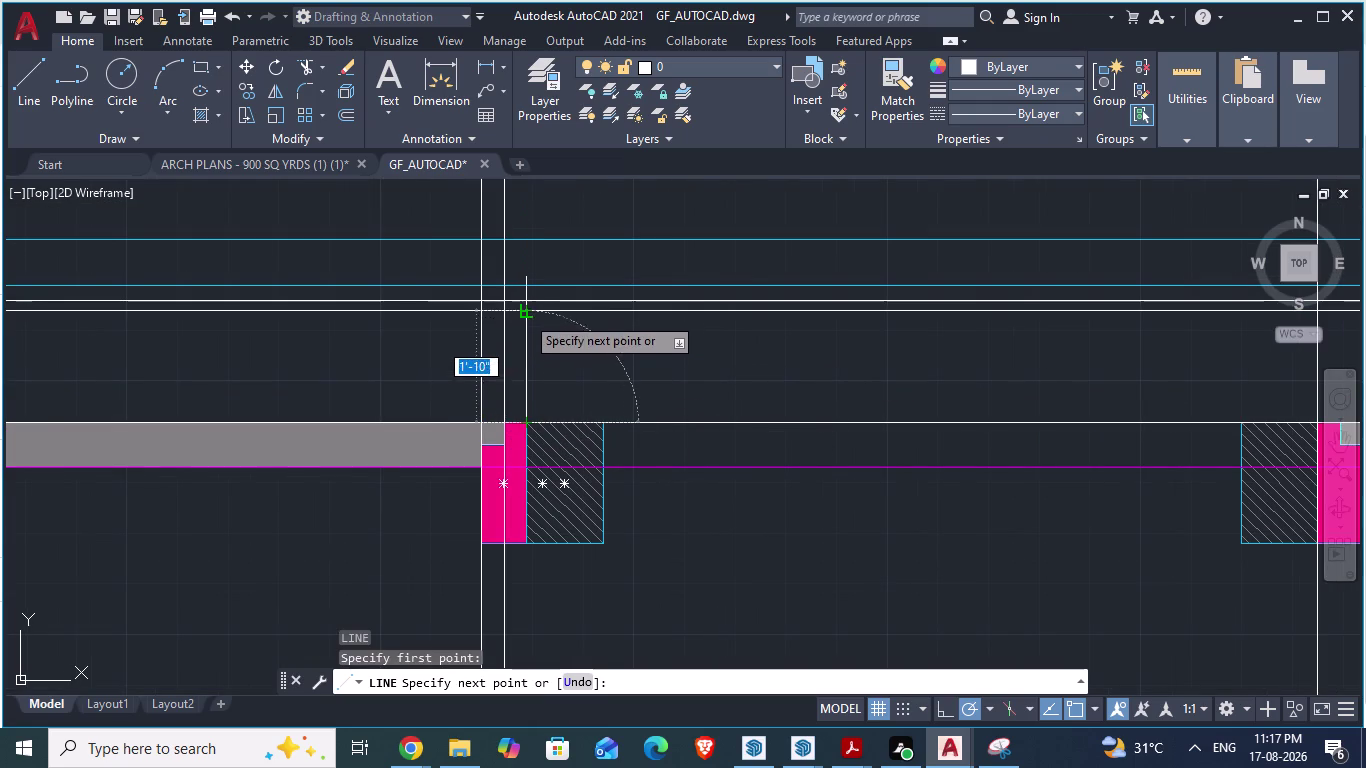
click(524, 299)
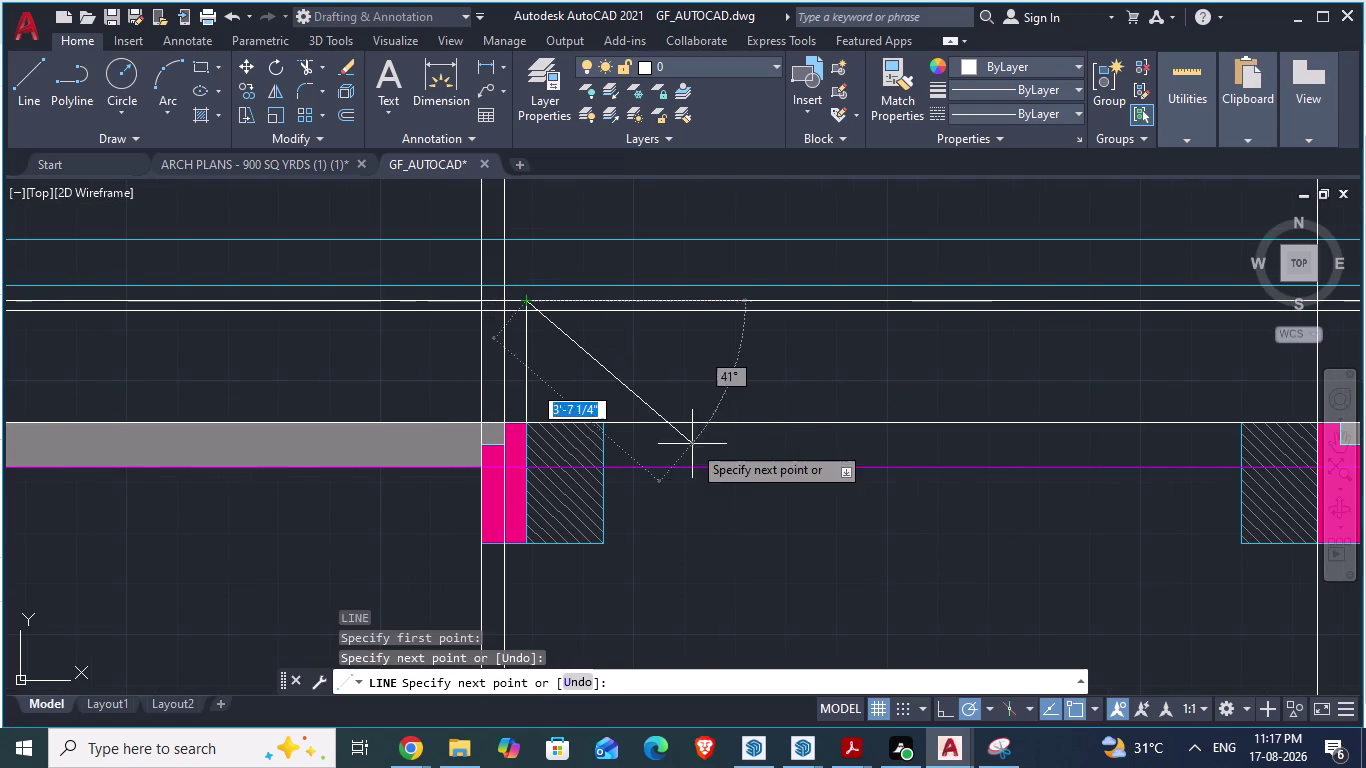
click(486, 303)
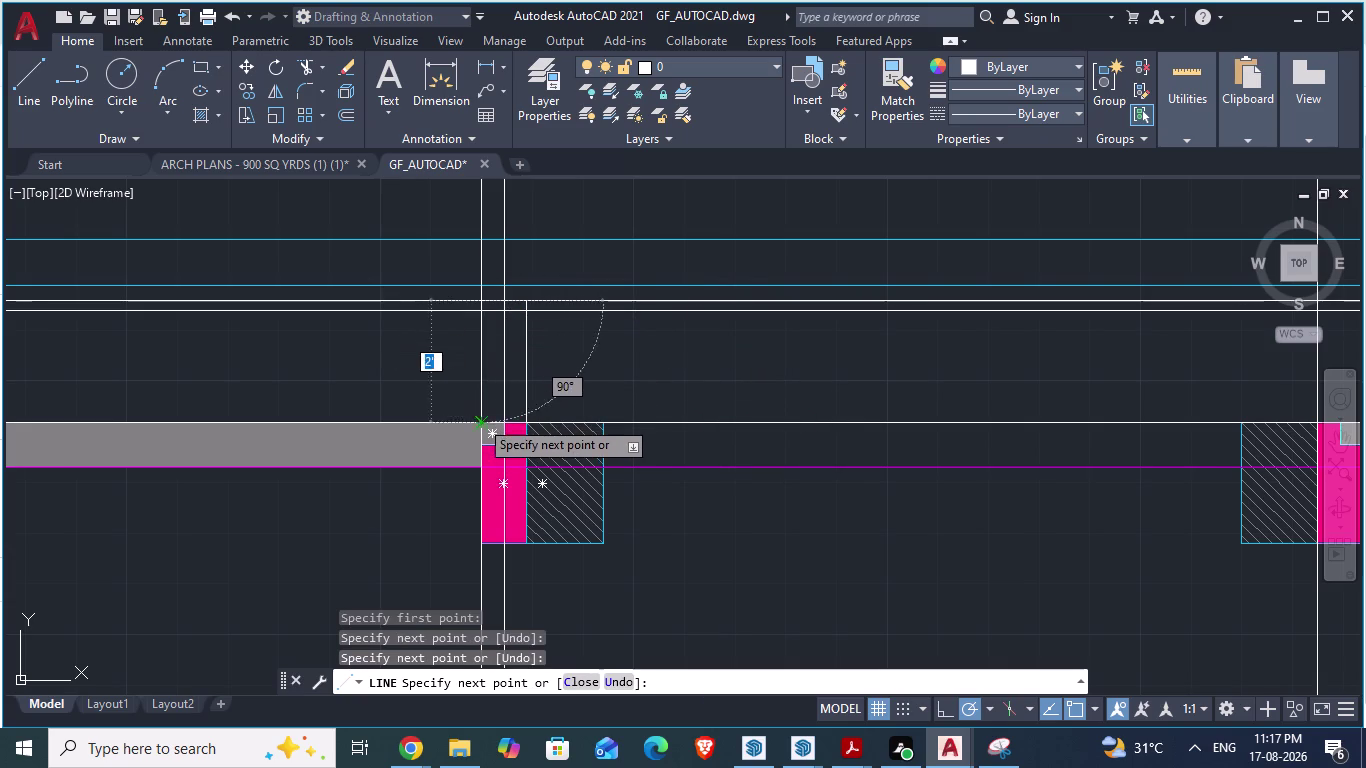
click(479, 419)
key(Escape)
scroll(down, 3)
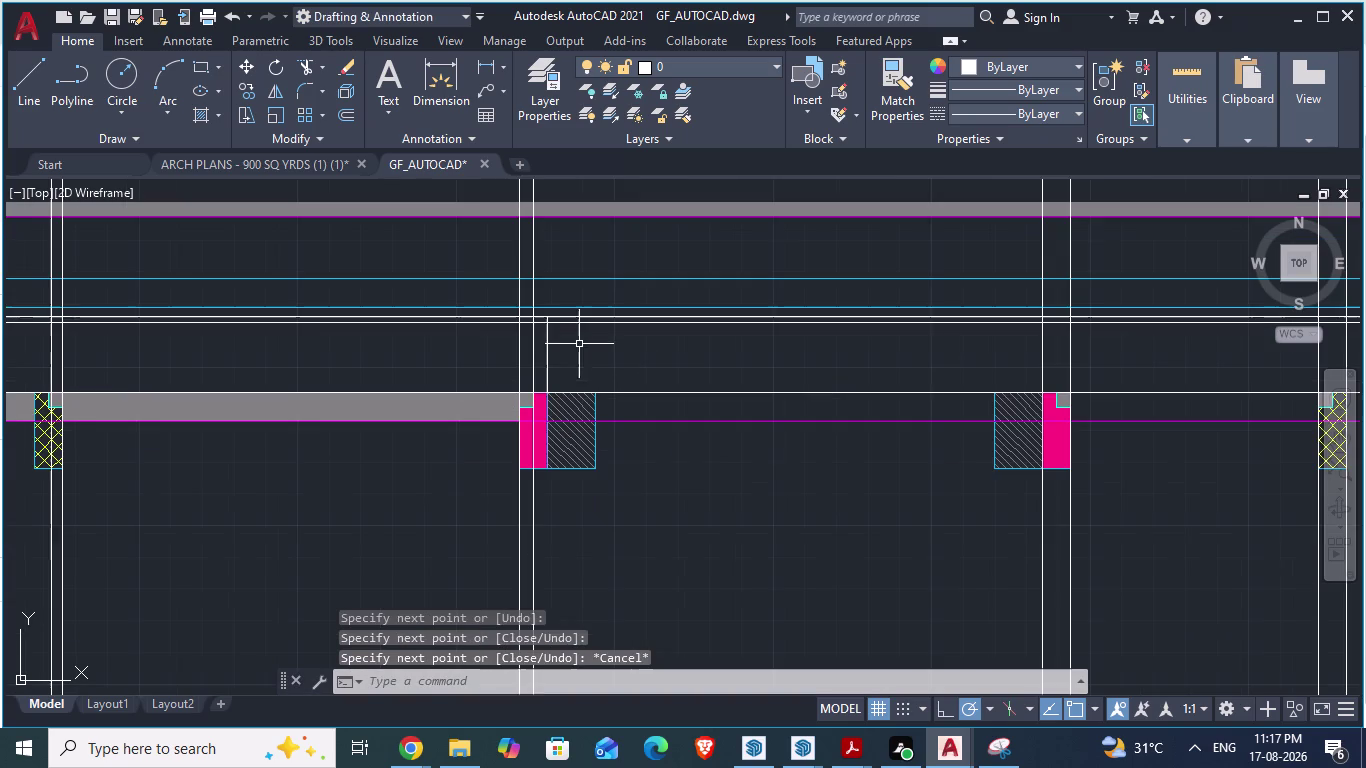
scroll(up, 3)
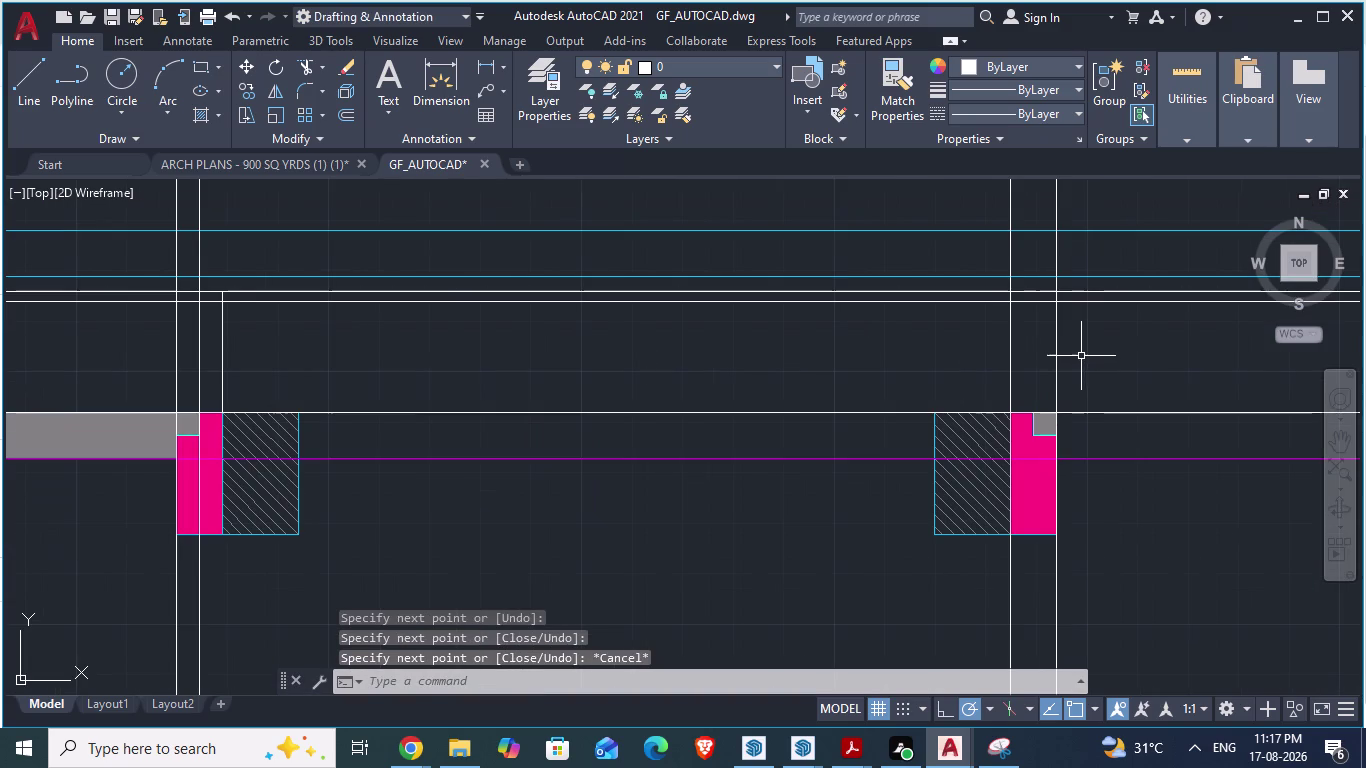
Trace a line from the right column's corner up to the horizontal grid line.
key(l)
key(Return)
click(1010, 406)
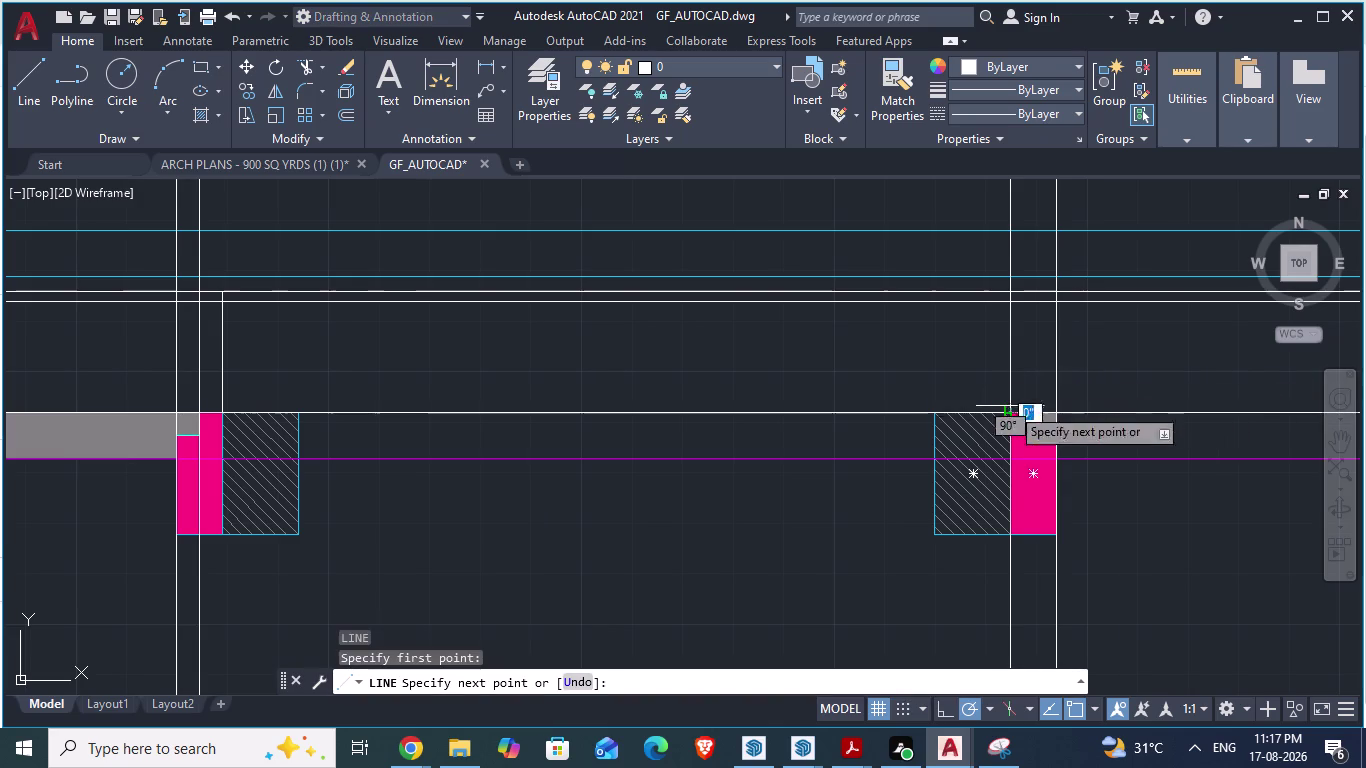
click(1002, 290)
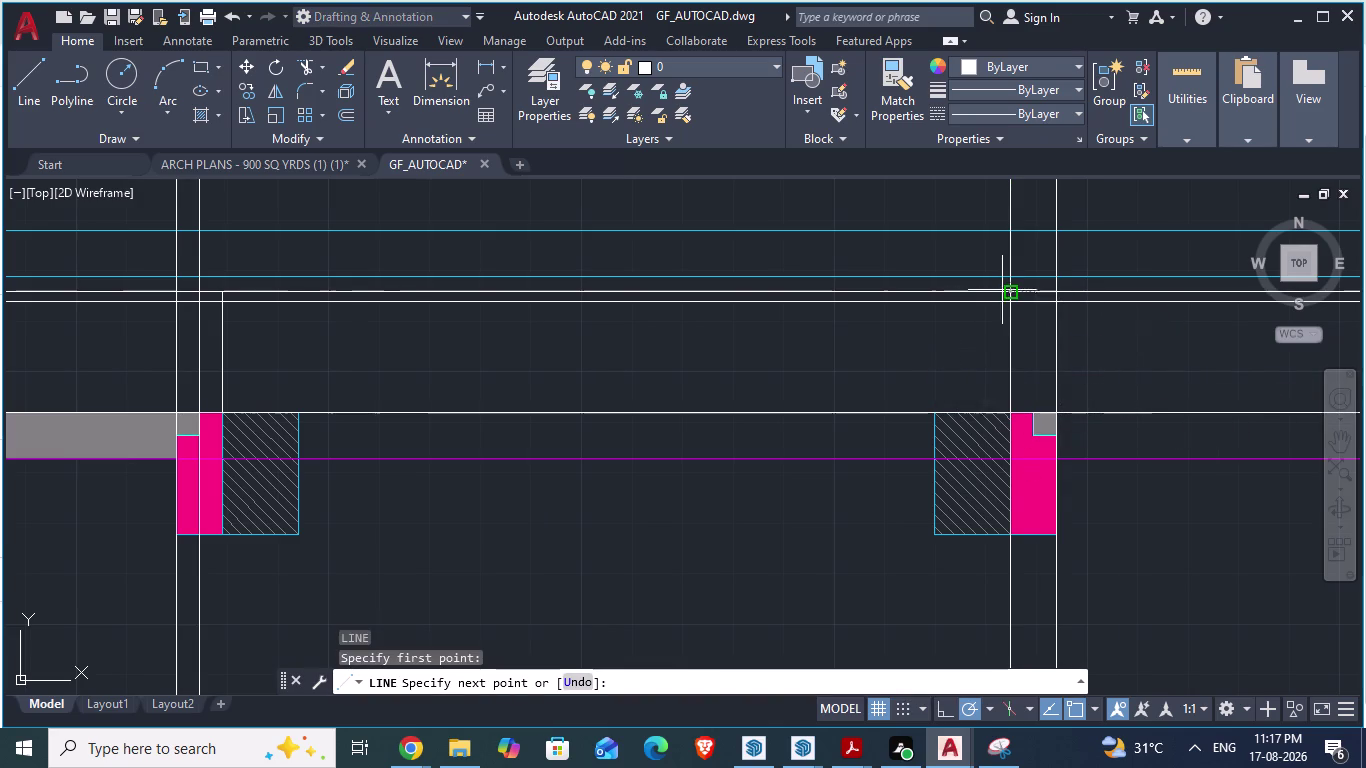
scroll(up, 3)
scroll(up, 3)
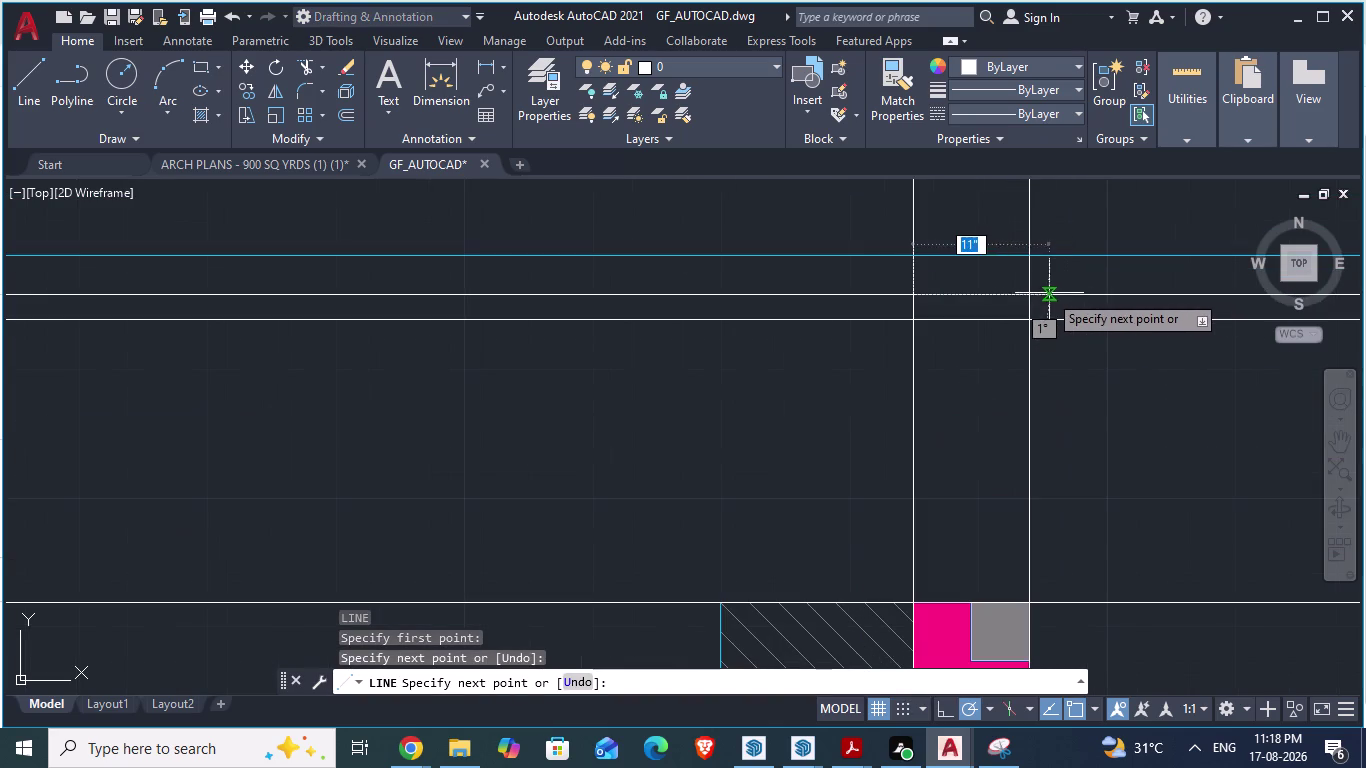
click(1031, 298)
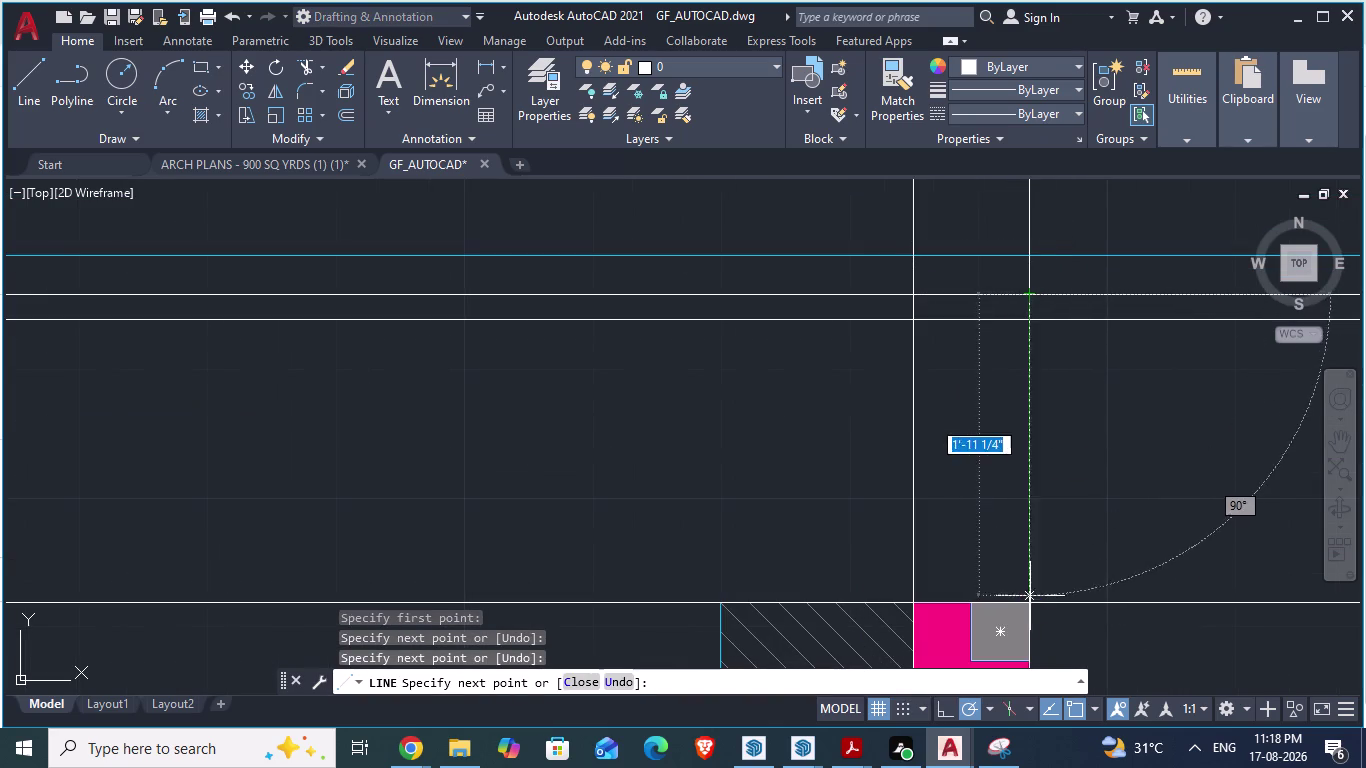
click(1031, 596)
key(Escape)
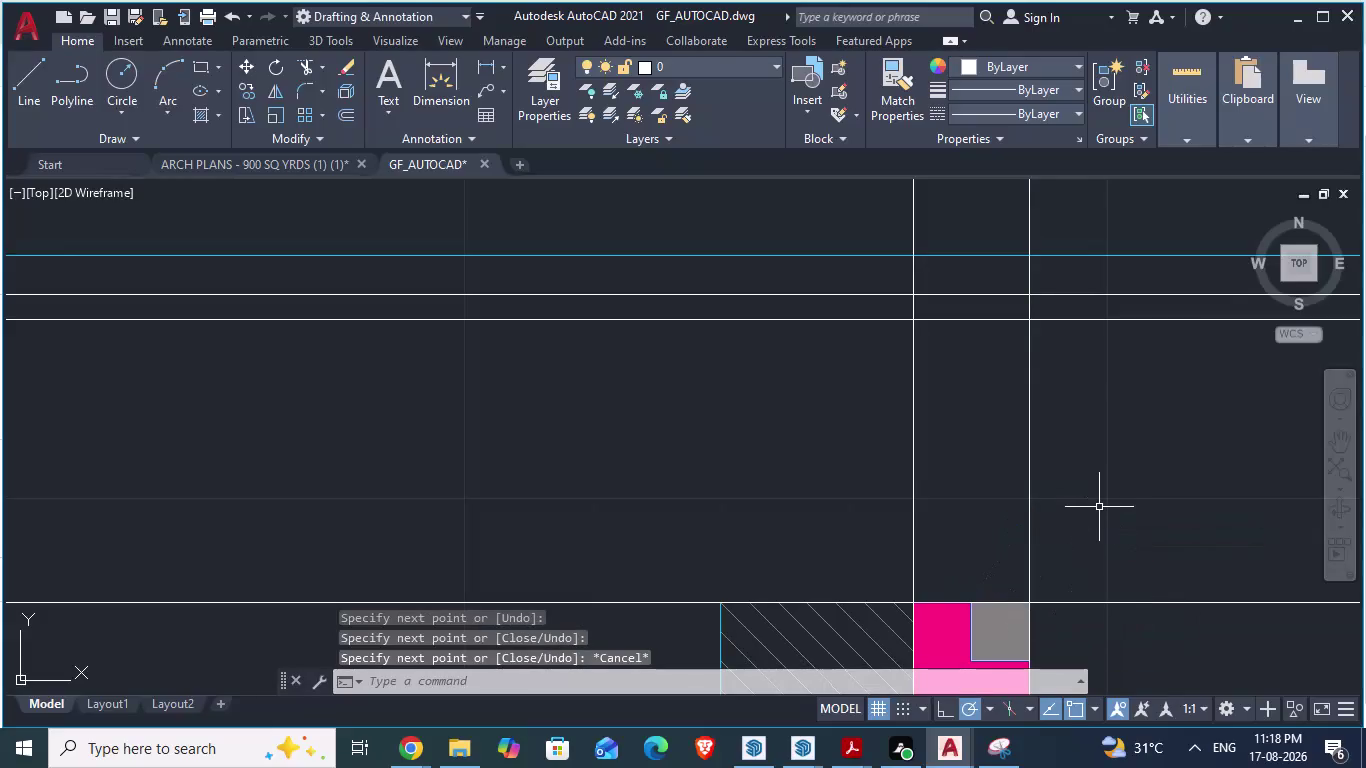
Draw a horizontal line along the grid line to the next column.
scroll(down, 3)
scroll(down, 3)
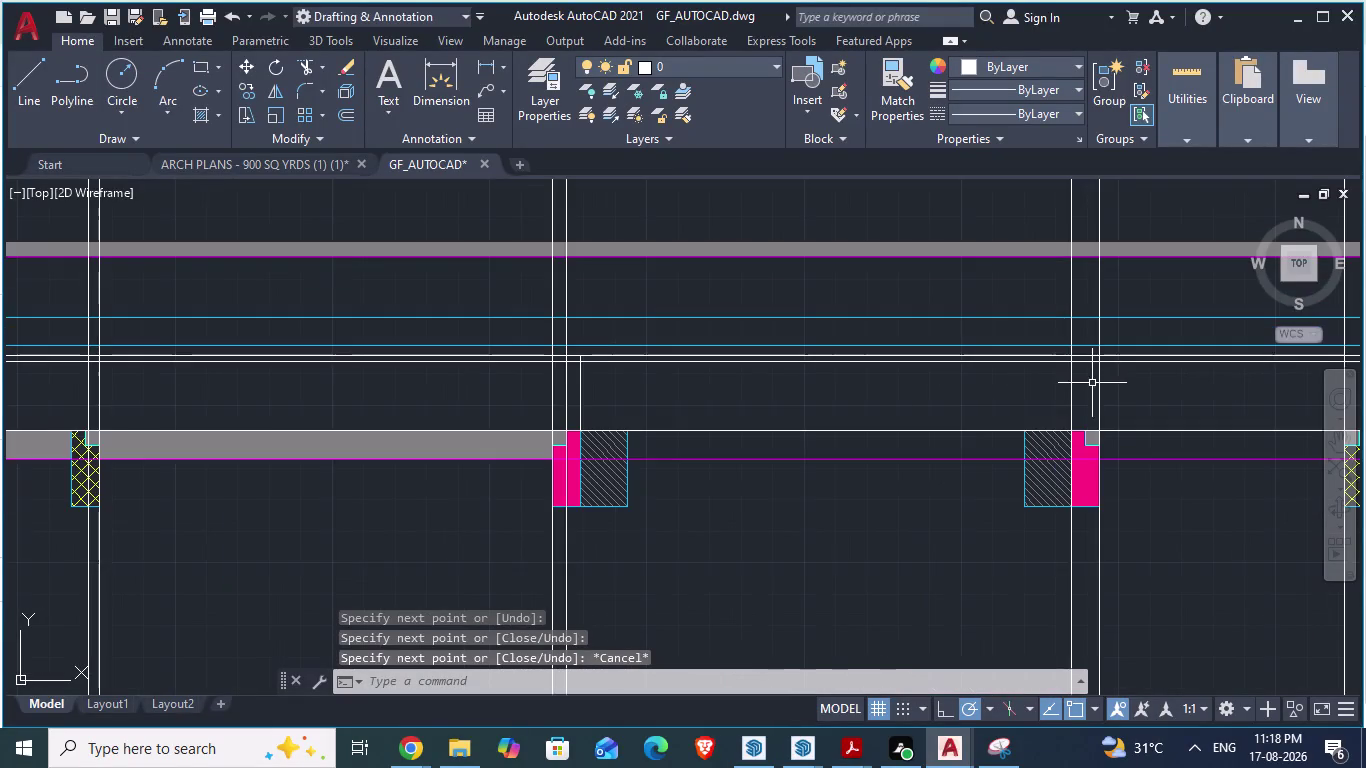
scroll(up, 3)
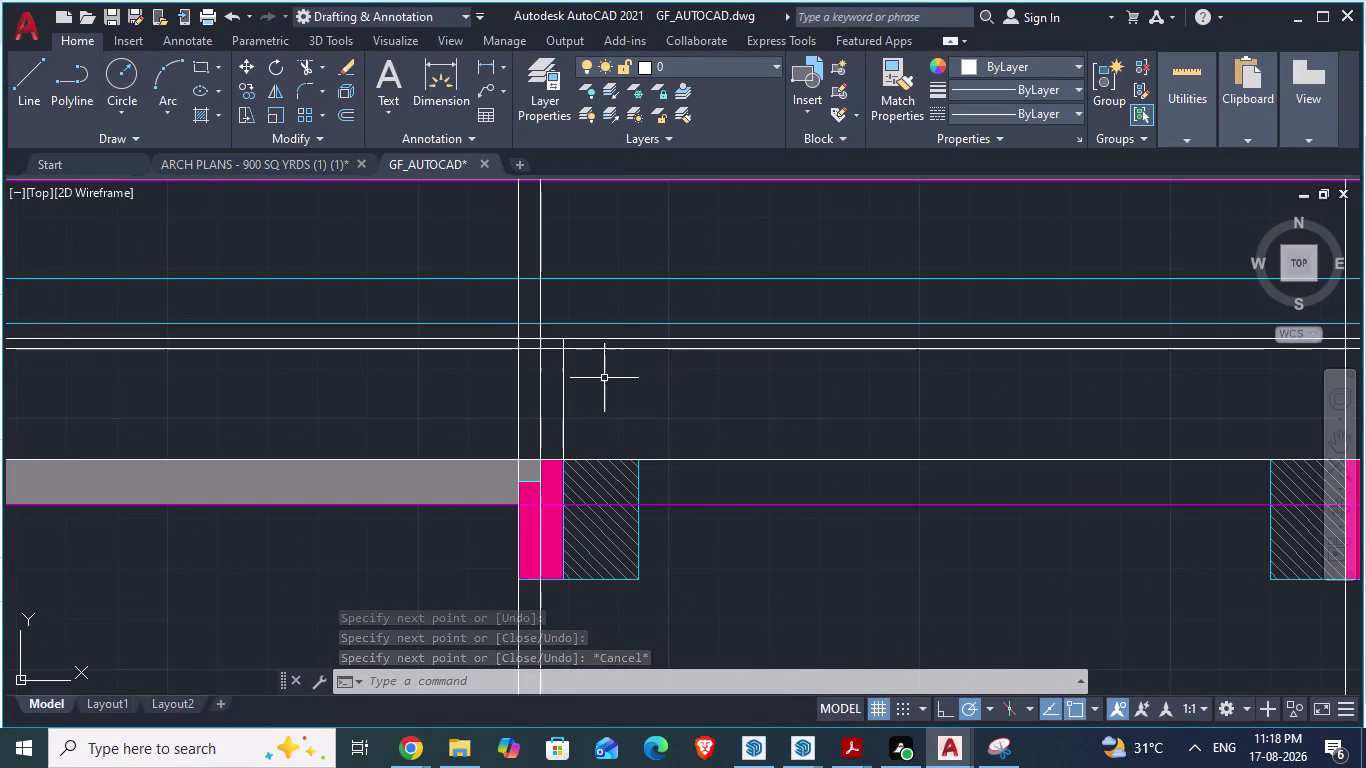
key(l)
key(Return)
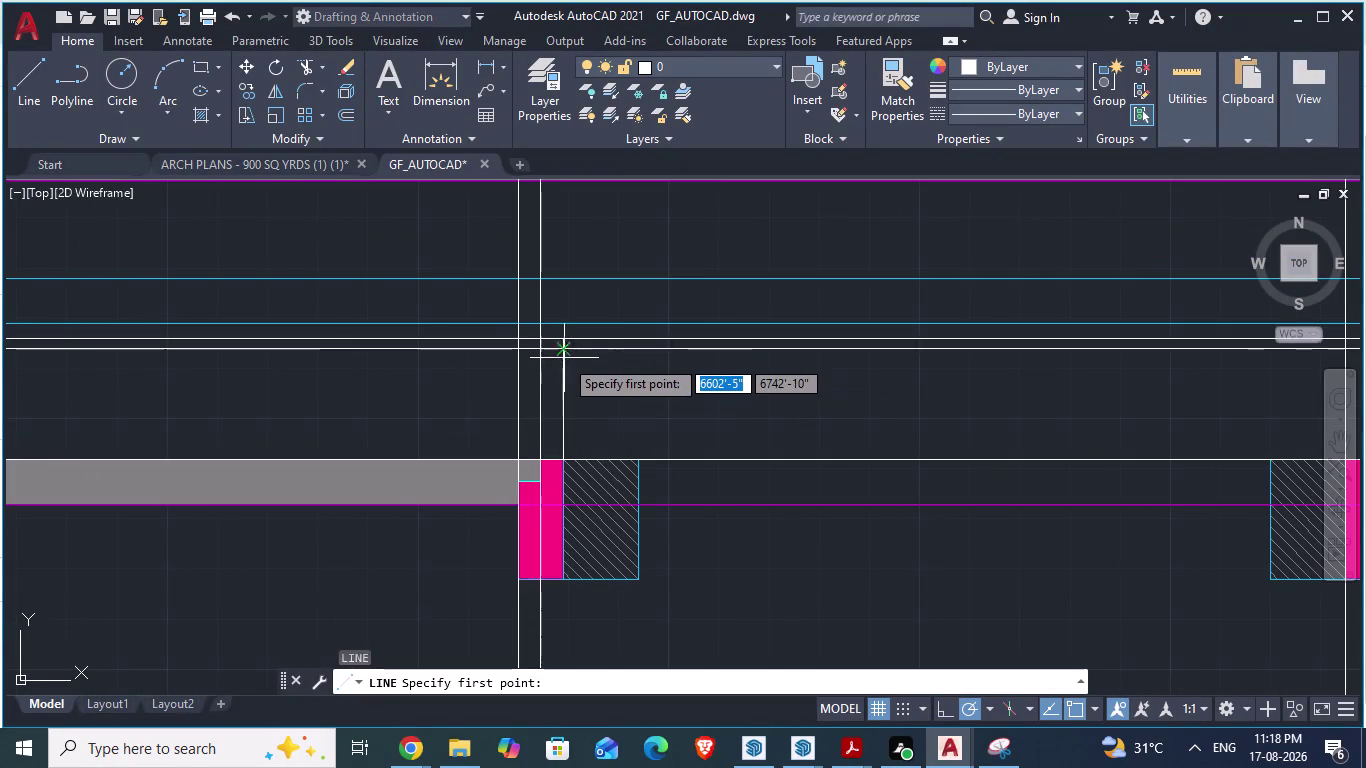
scroll(up, 3)
scroll(down, 3)
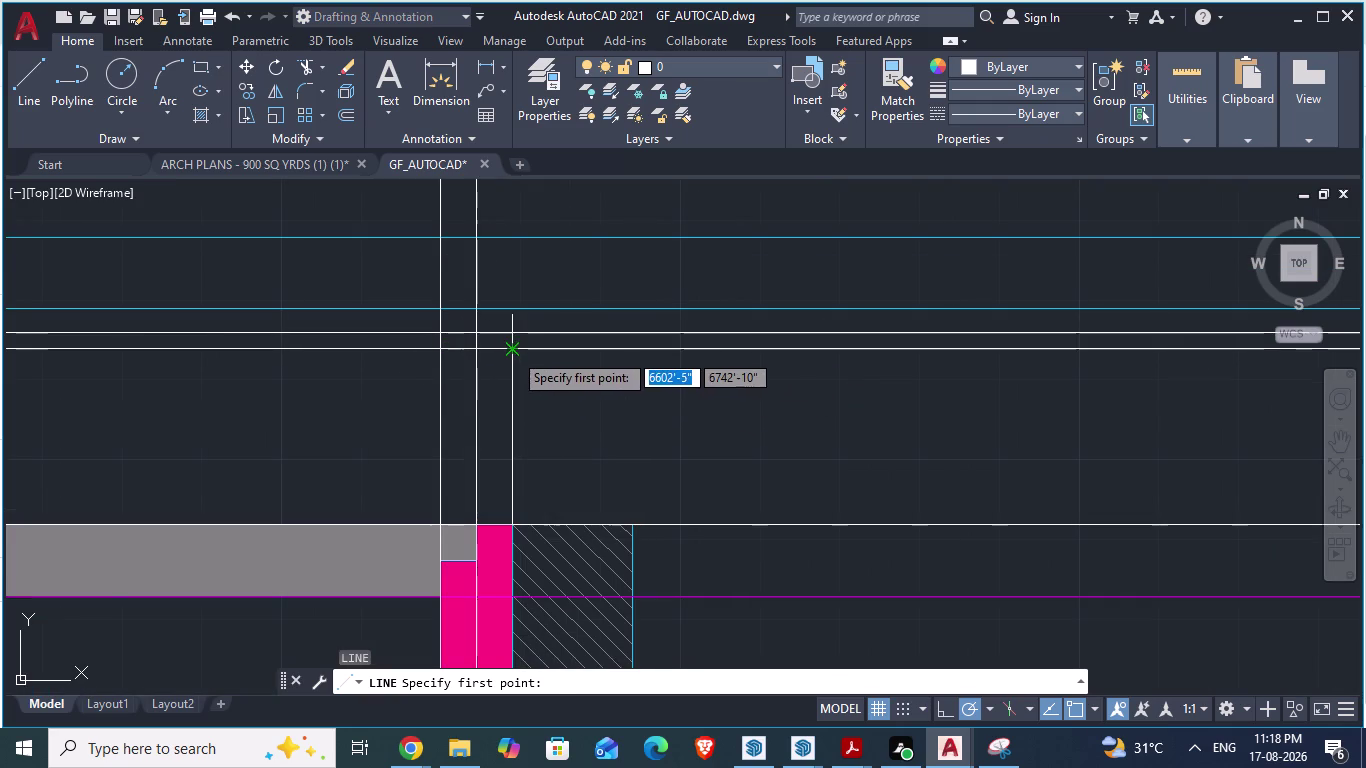
click(513, 352)
scroll(down, 3)
scroll(down, 3)
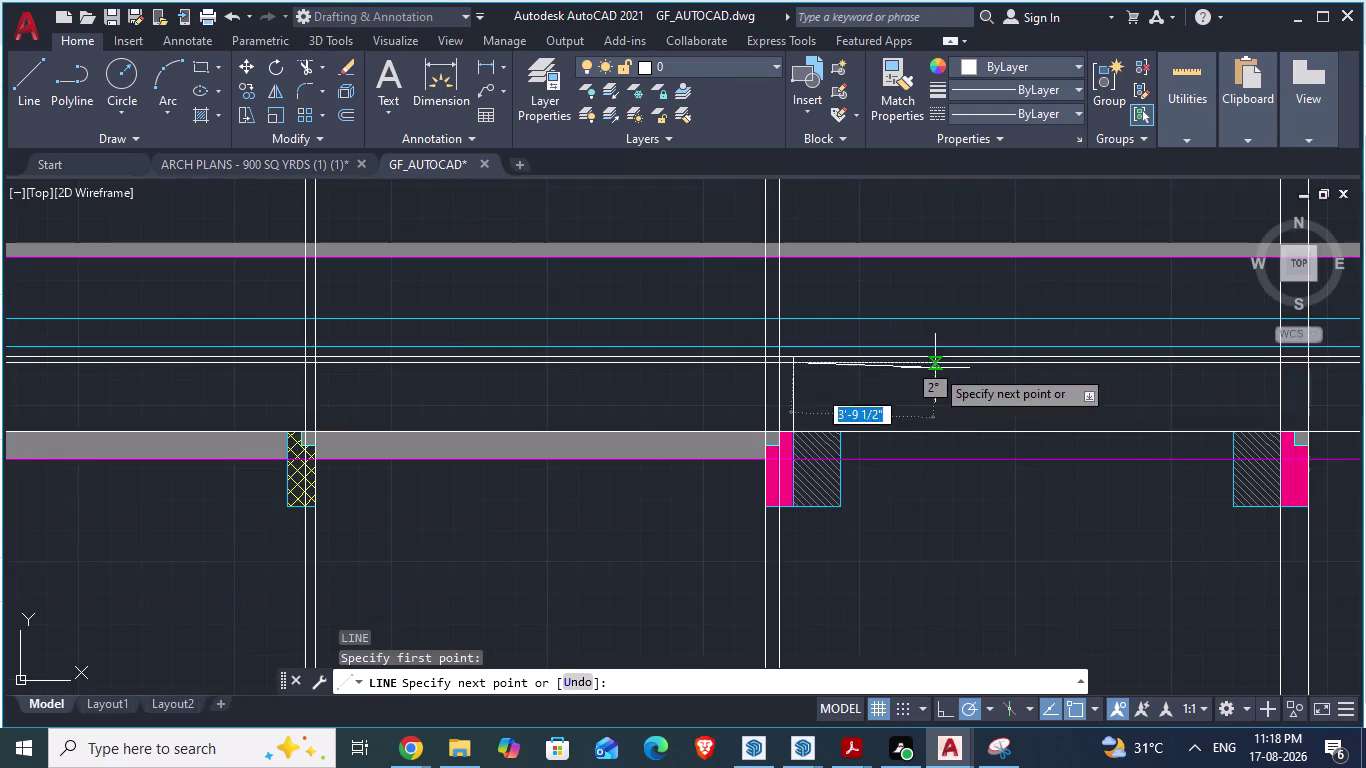
scroll(up, 3)
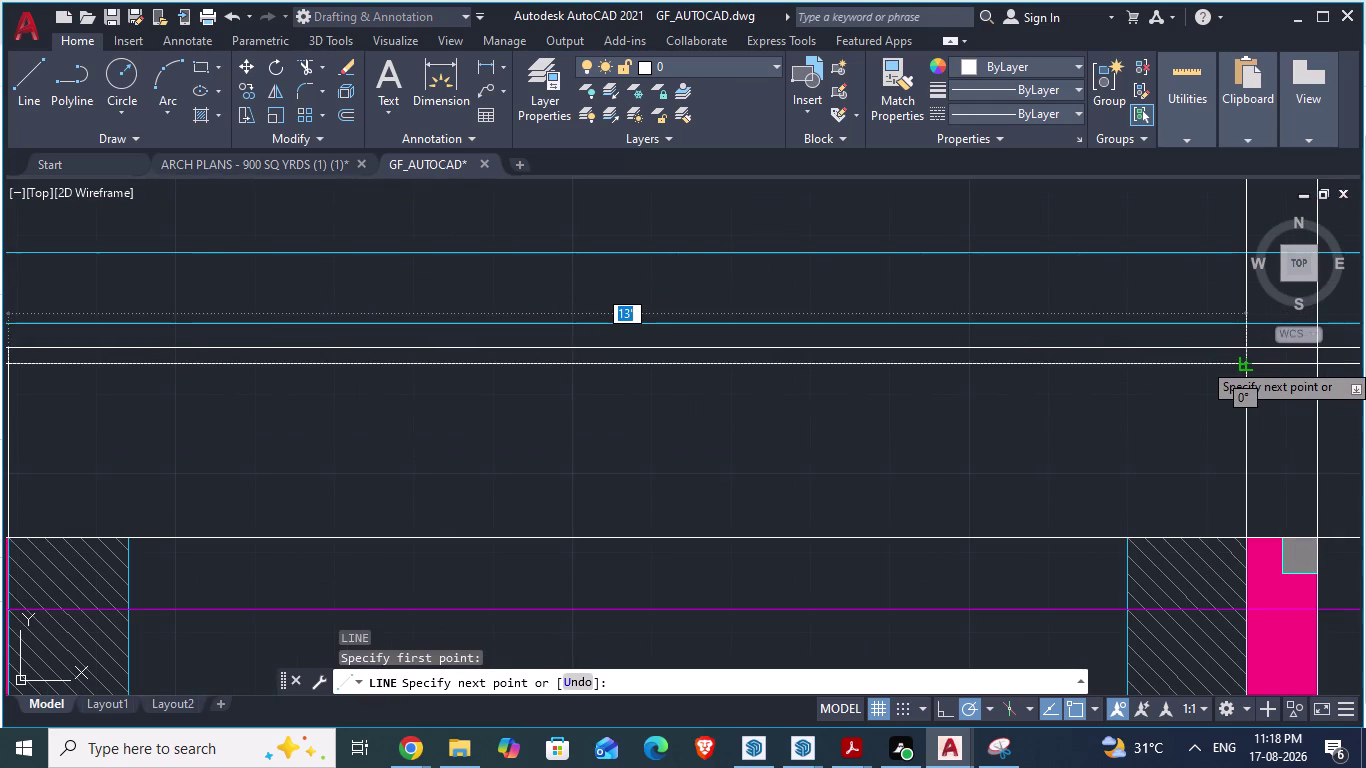
click(1249, 361)
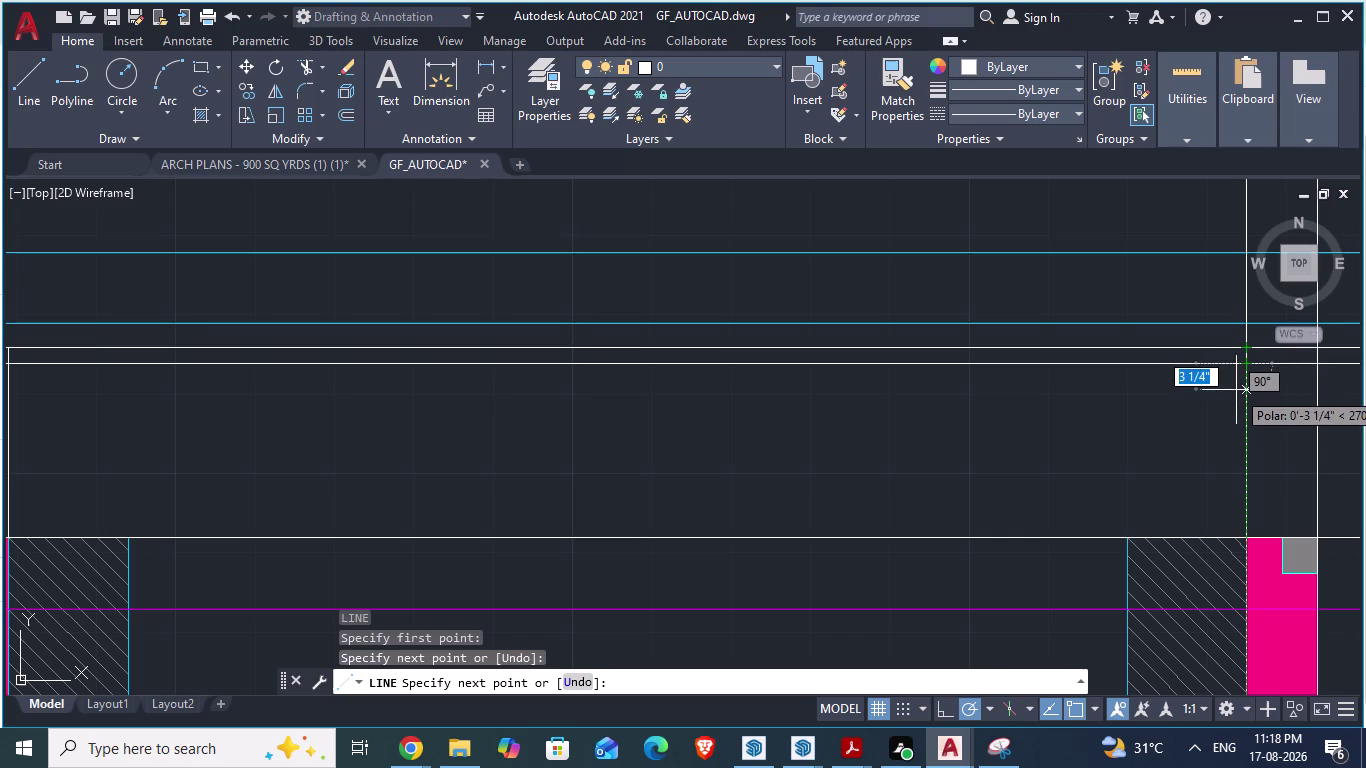
key(Escape)
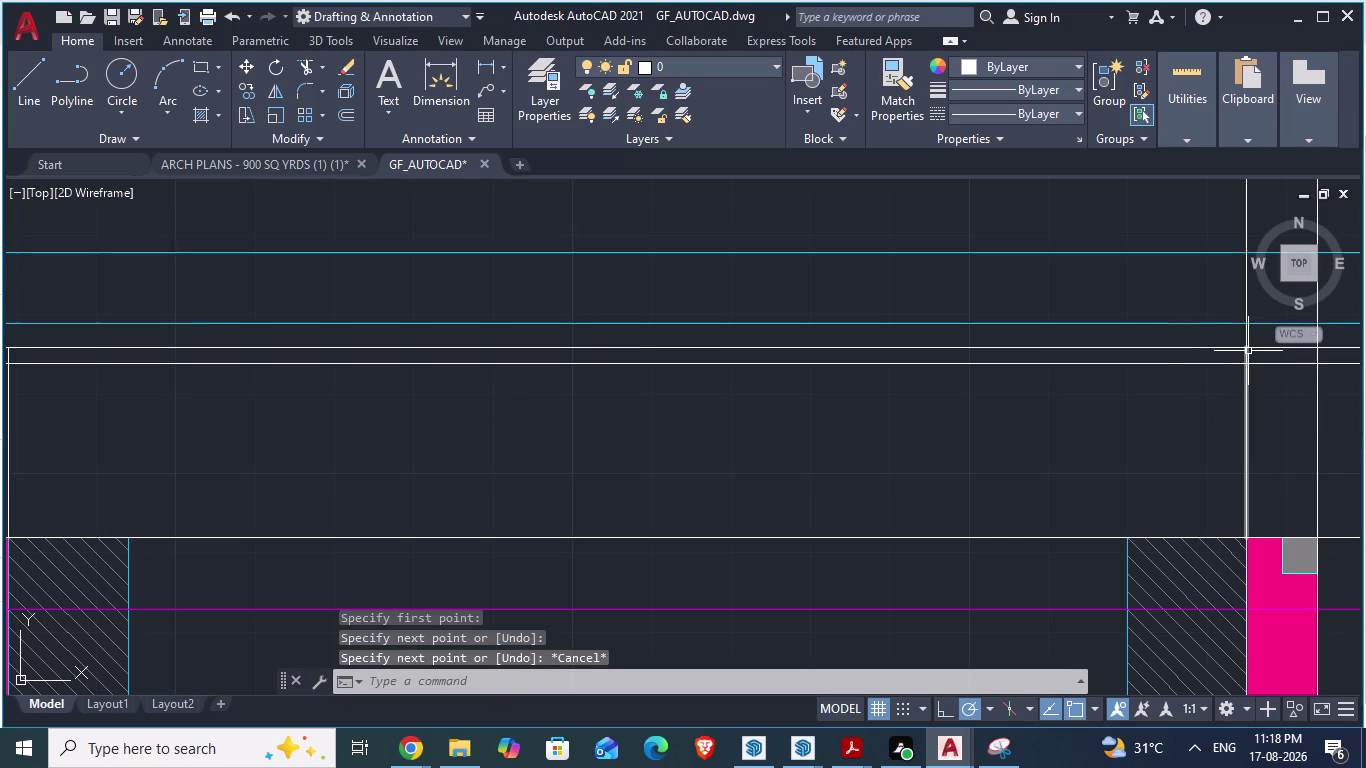
Start another line from the column edge, then cancel it.
key(space)
click(1243, 348)
scroll(down, 3)
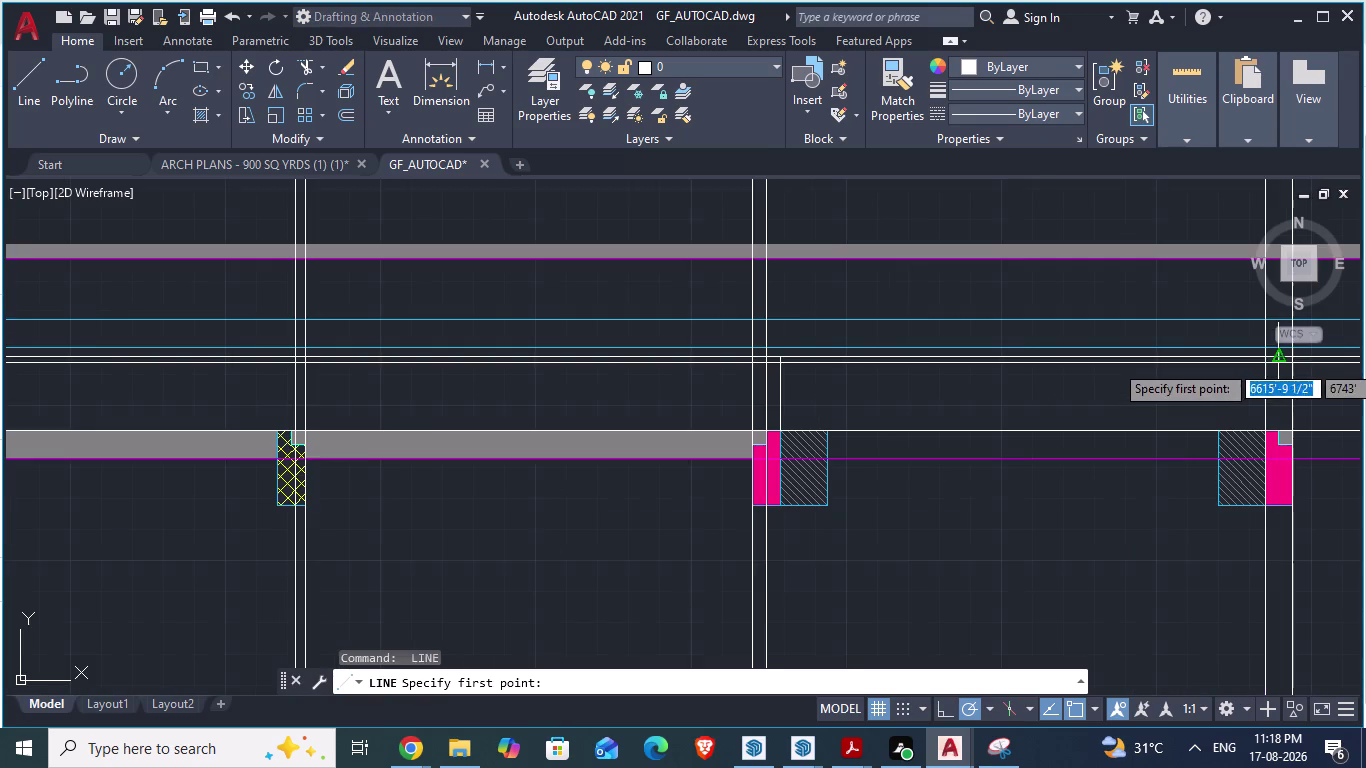
scroll(up, 3)
click(777, 357)
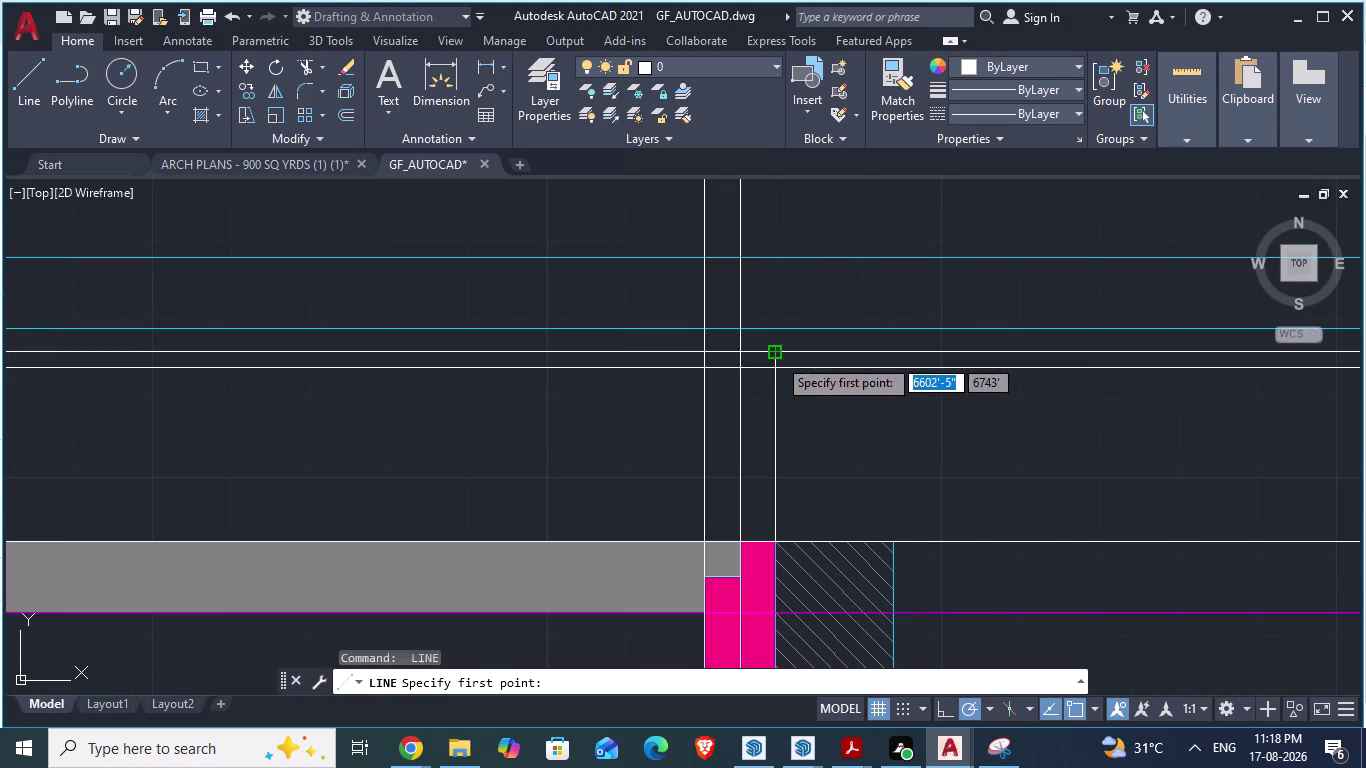
key(Escape)
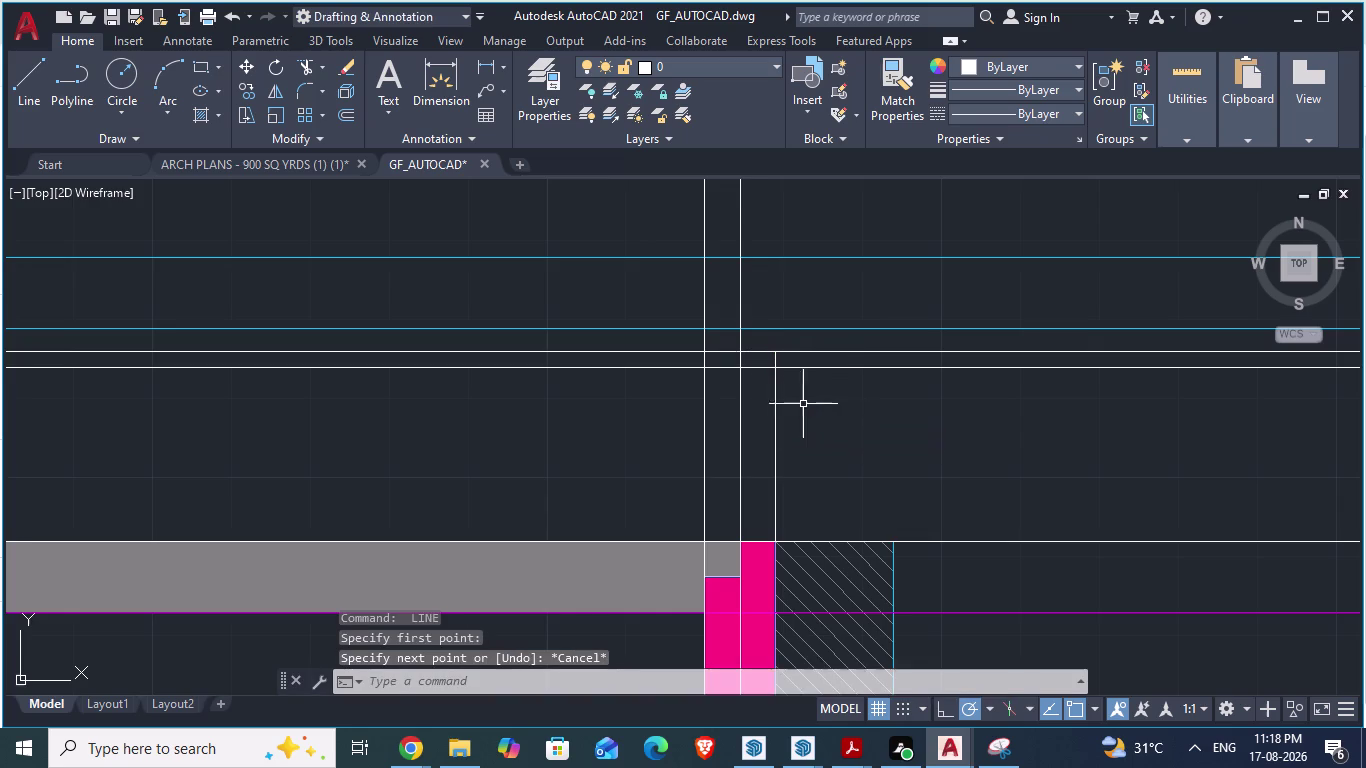
Delete the short line between the columns, then undo the deletion.
scroll(down, 3)
click(898, 370)
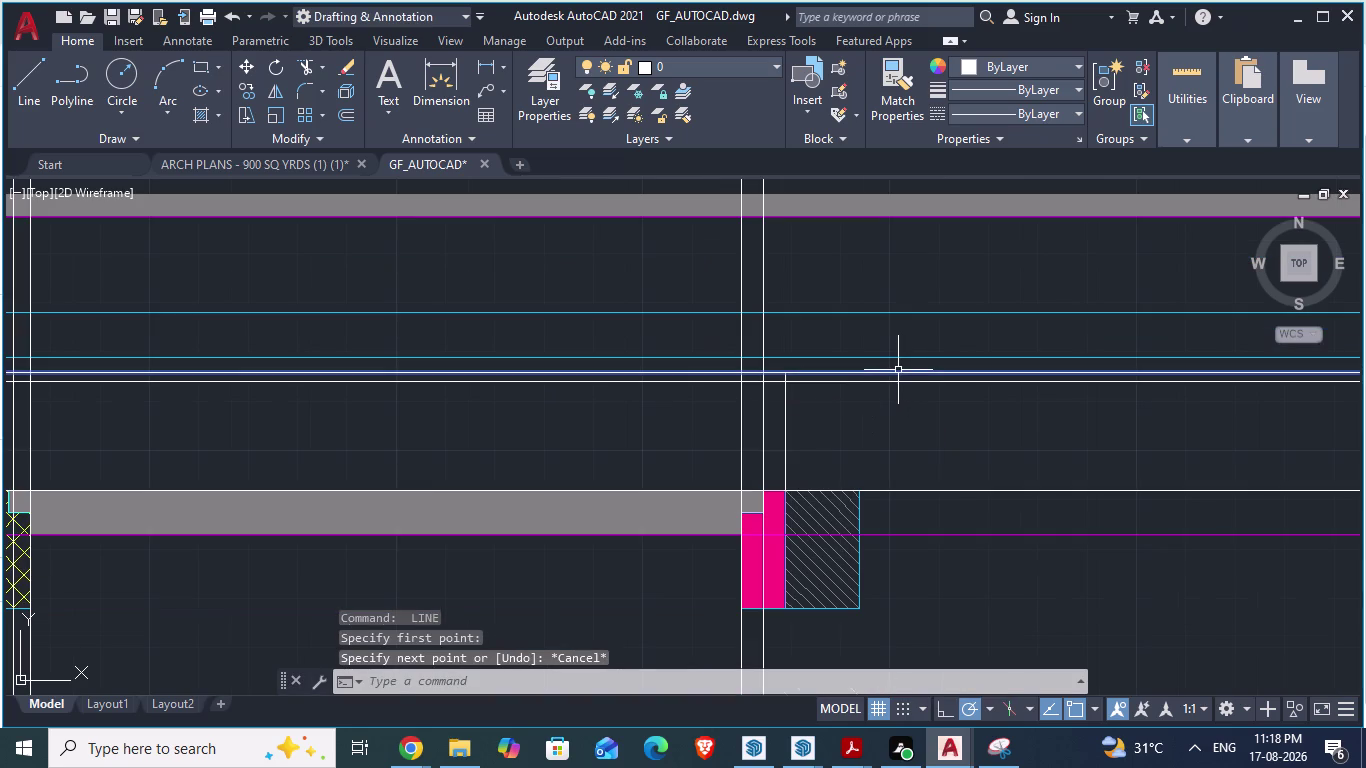
click(897, 381)
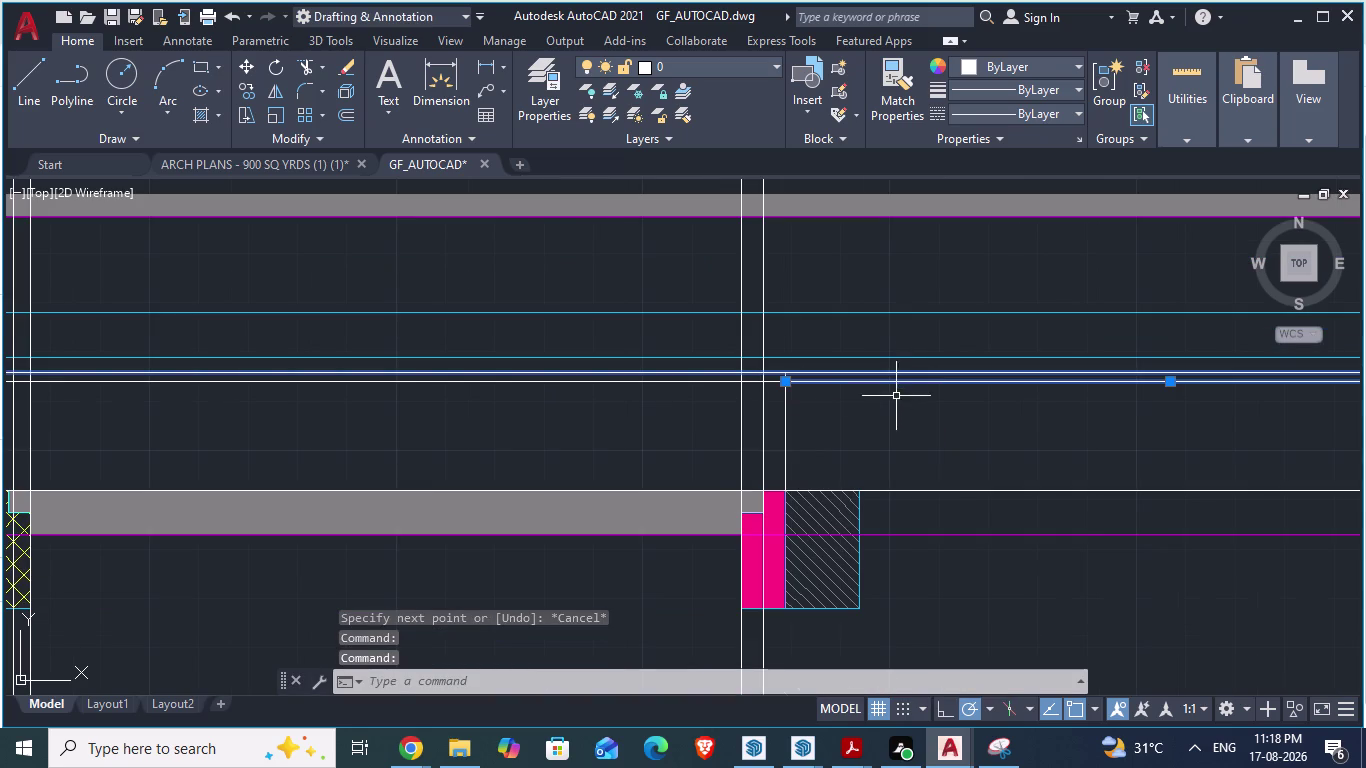
scroll(up, 3)
key(Escape)
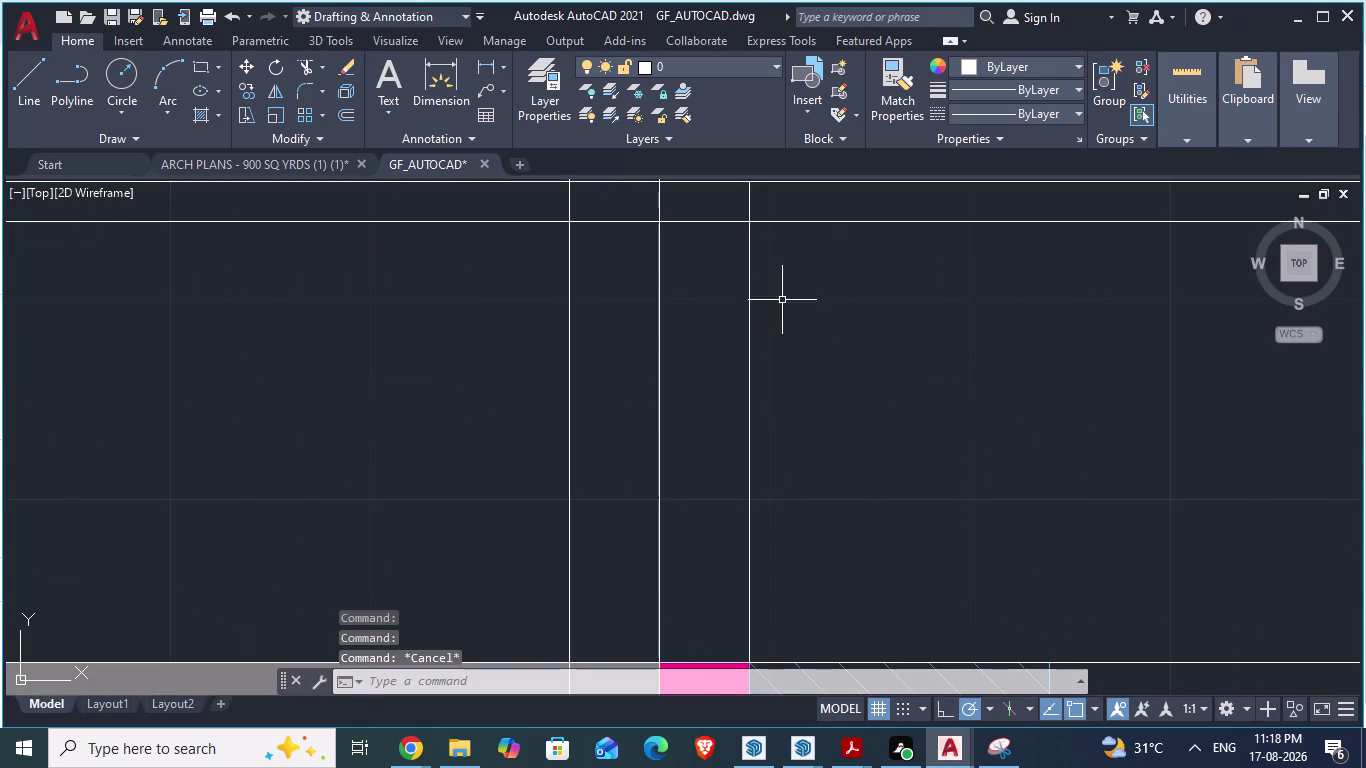
scroll(down, 3)
click(827, 309)
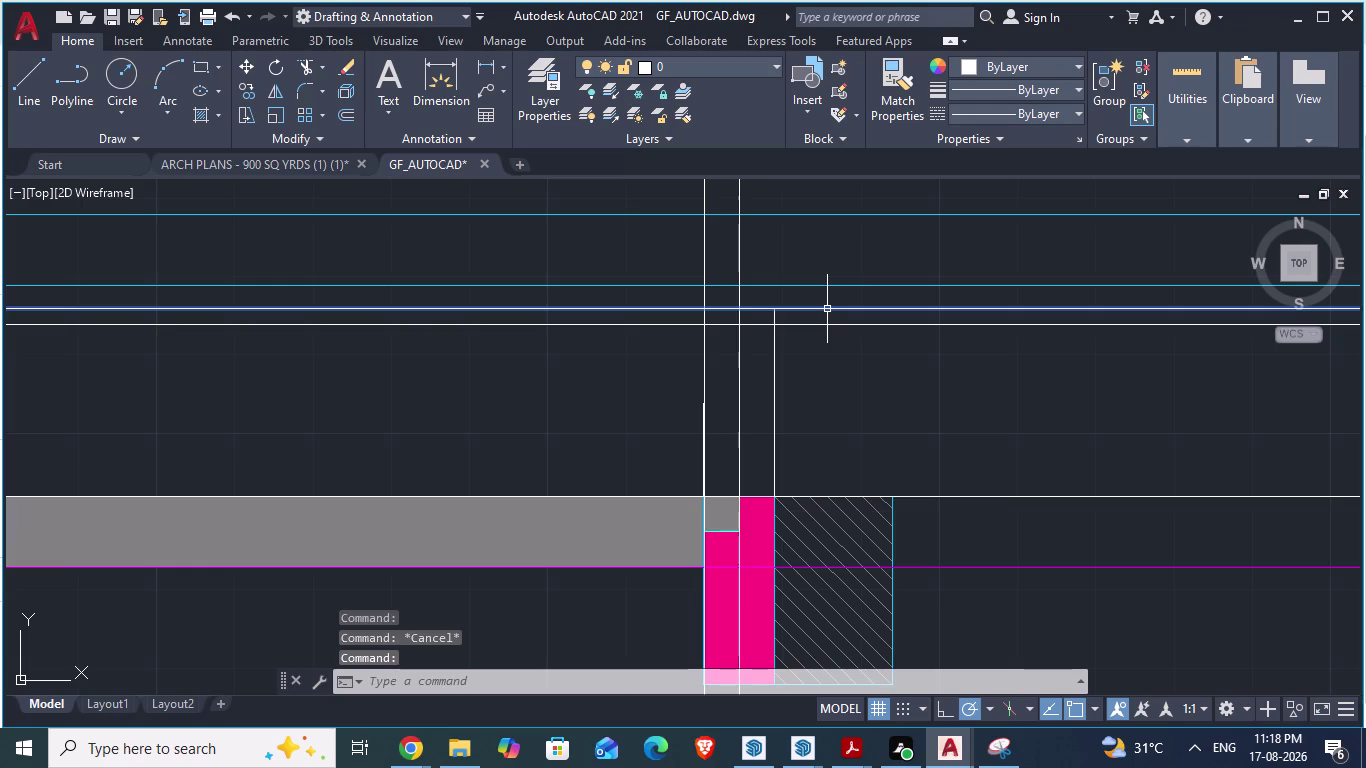
key(Delete)
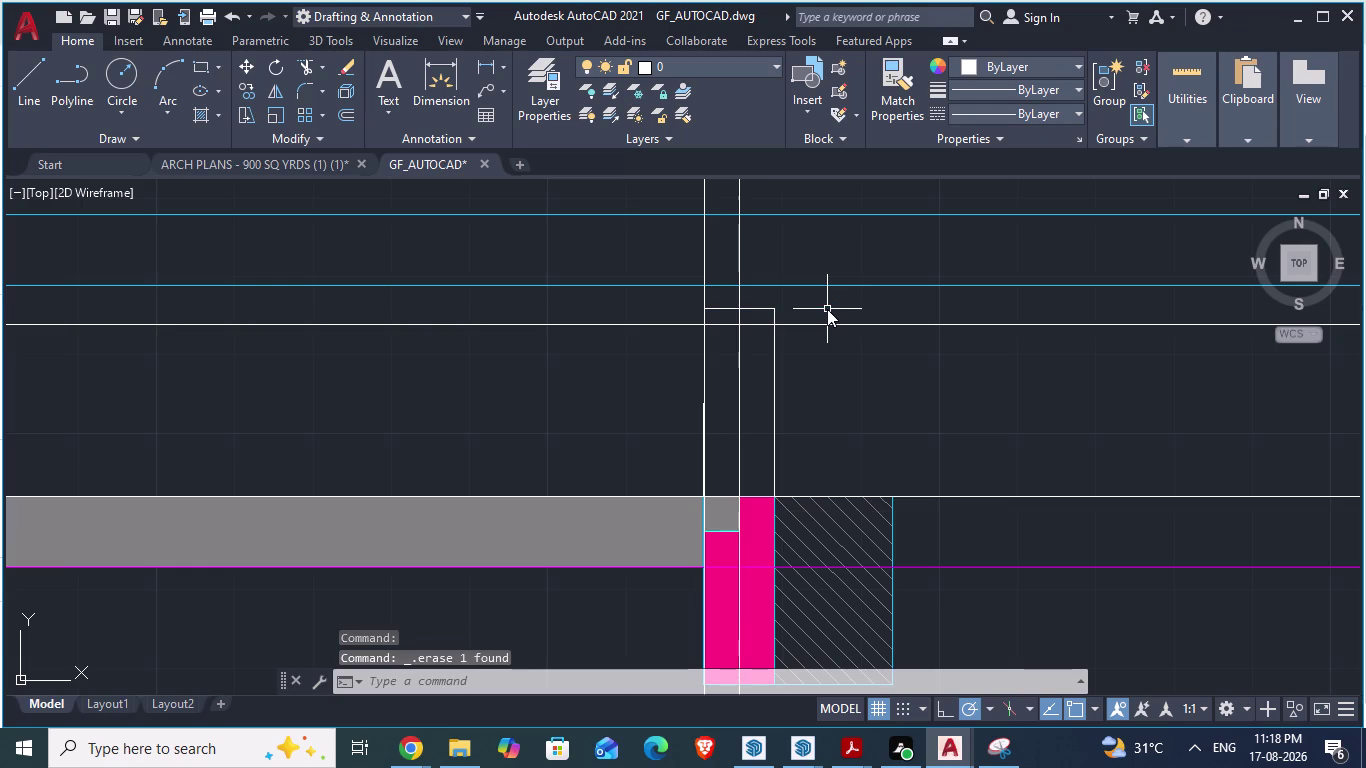
key(ctrl+z)
scroll(down, 3)
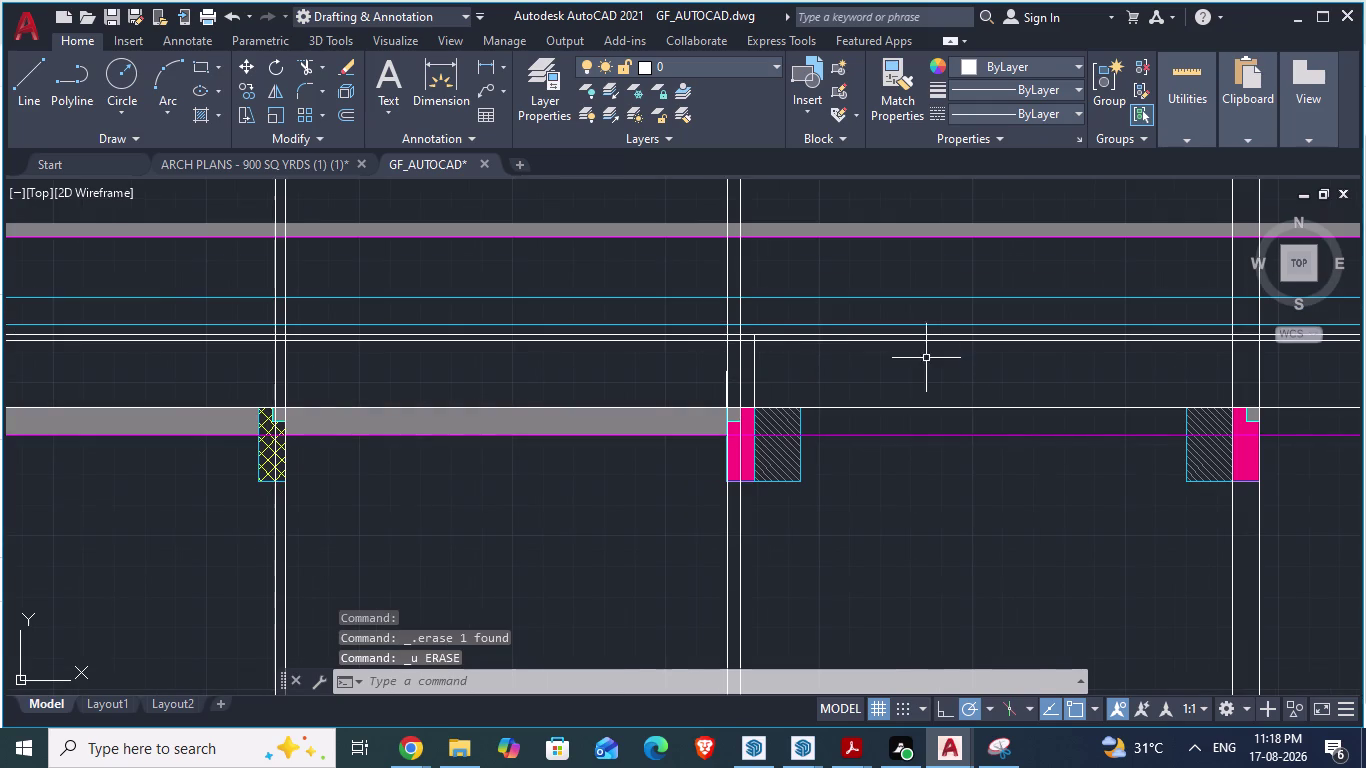
Set the short line's colour to Blue in Properties and deselect it.
click(966, 342)
right_click(966, 342)
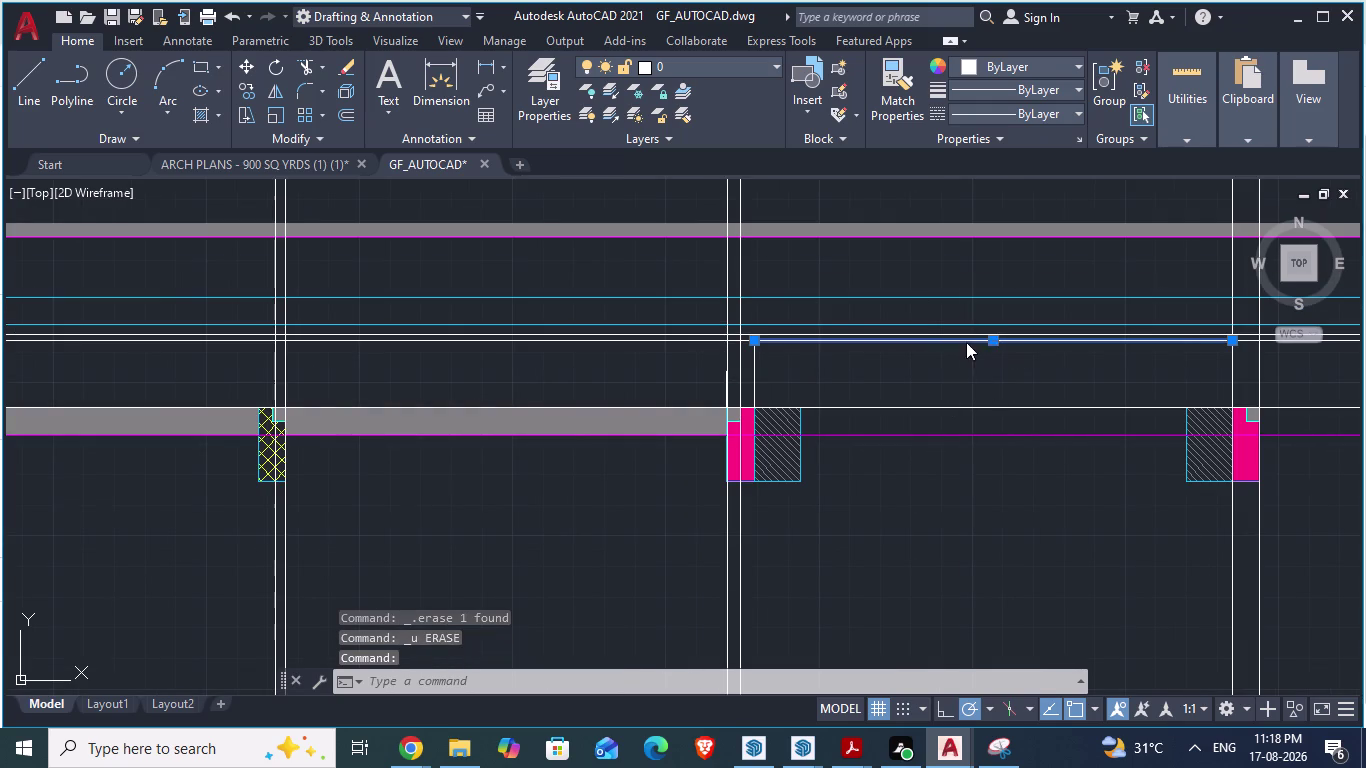
click(1018, 693)
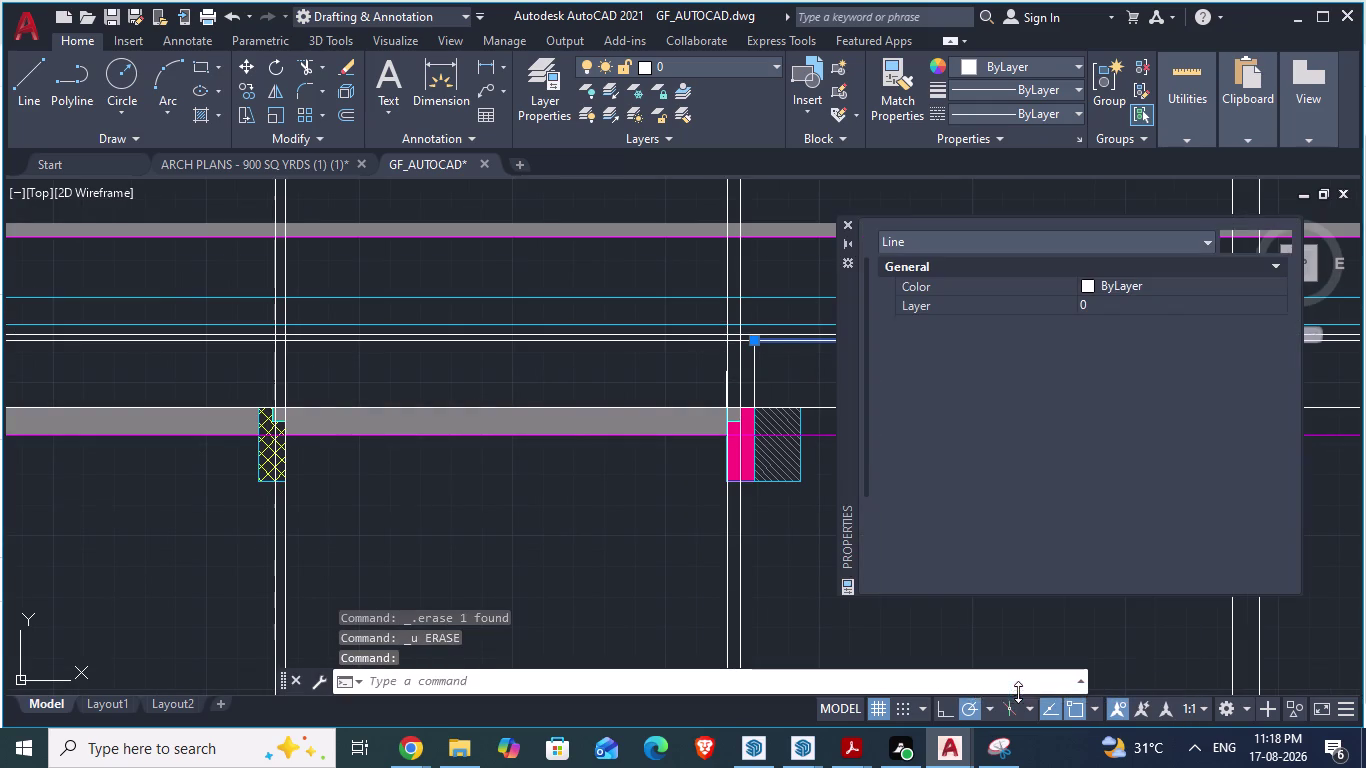
click(1083, 285)
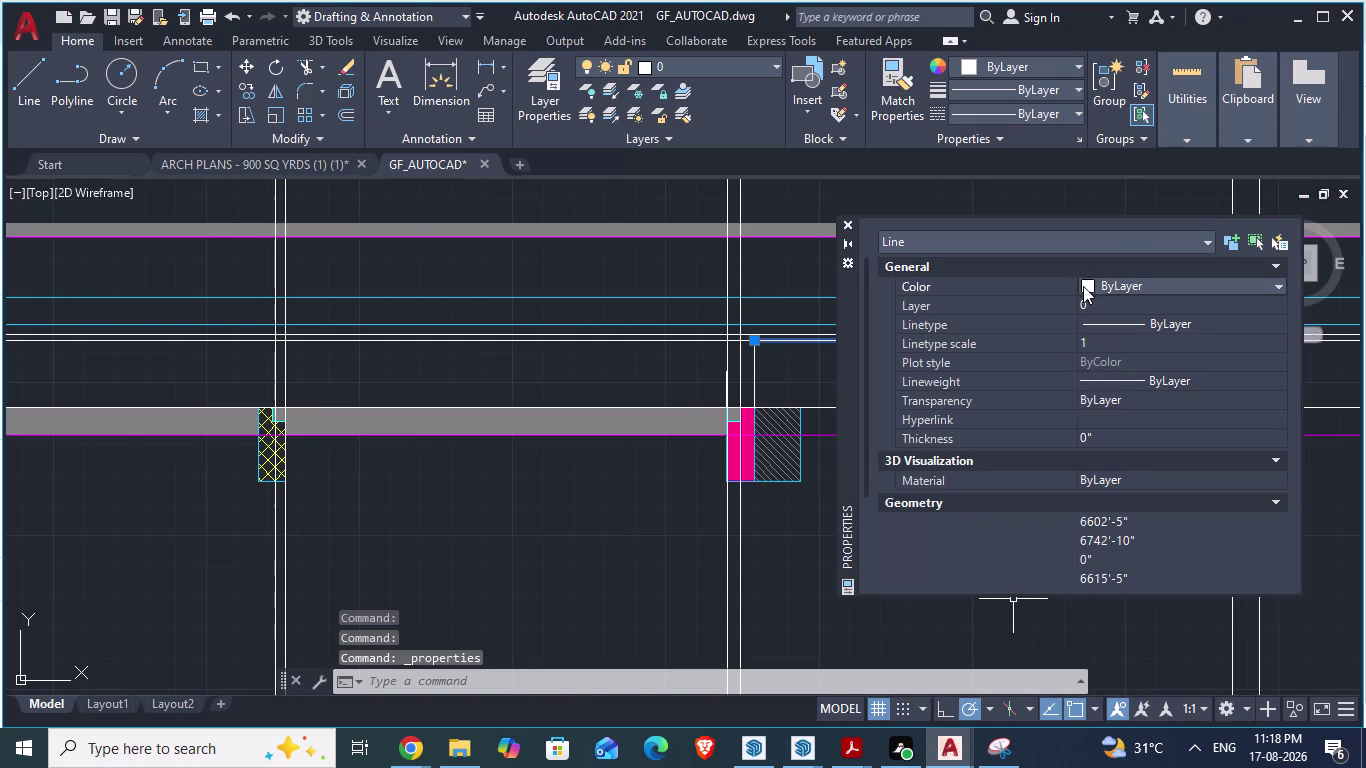
click(1095, 291)
click(1108, 414)
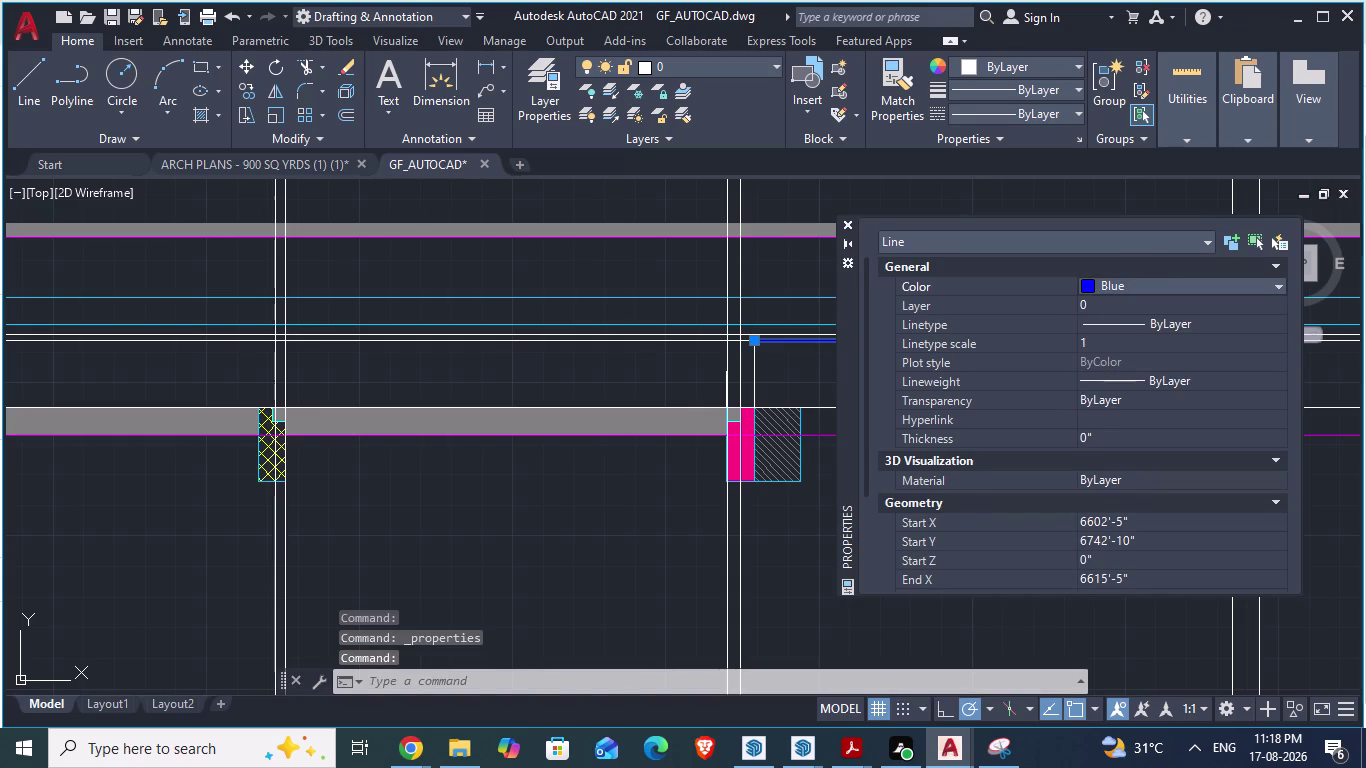
click(846, 227)
click(872, 378)
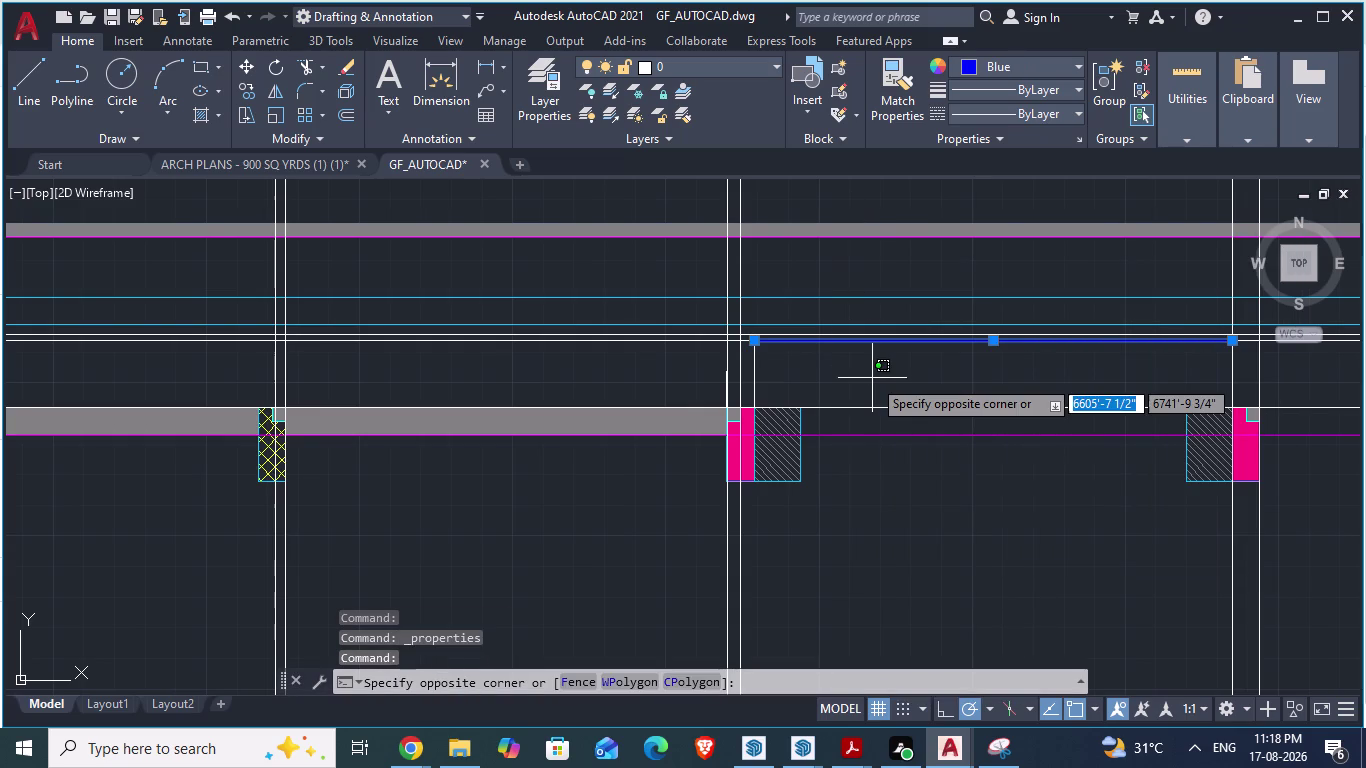
key(Escape)
key(Escape)
Save the GF_AUTOCAD drawing.
scroll(down, 3)
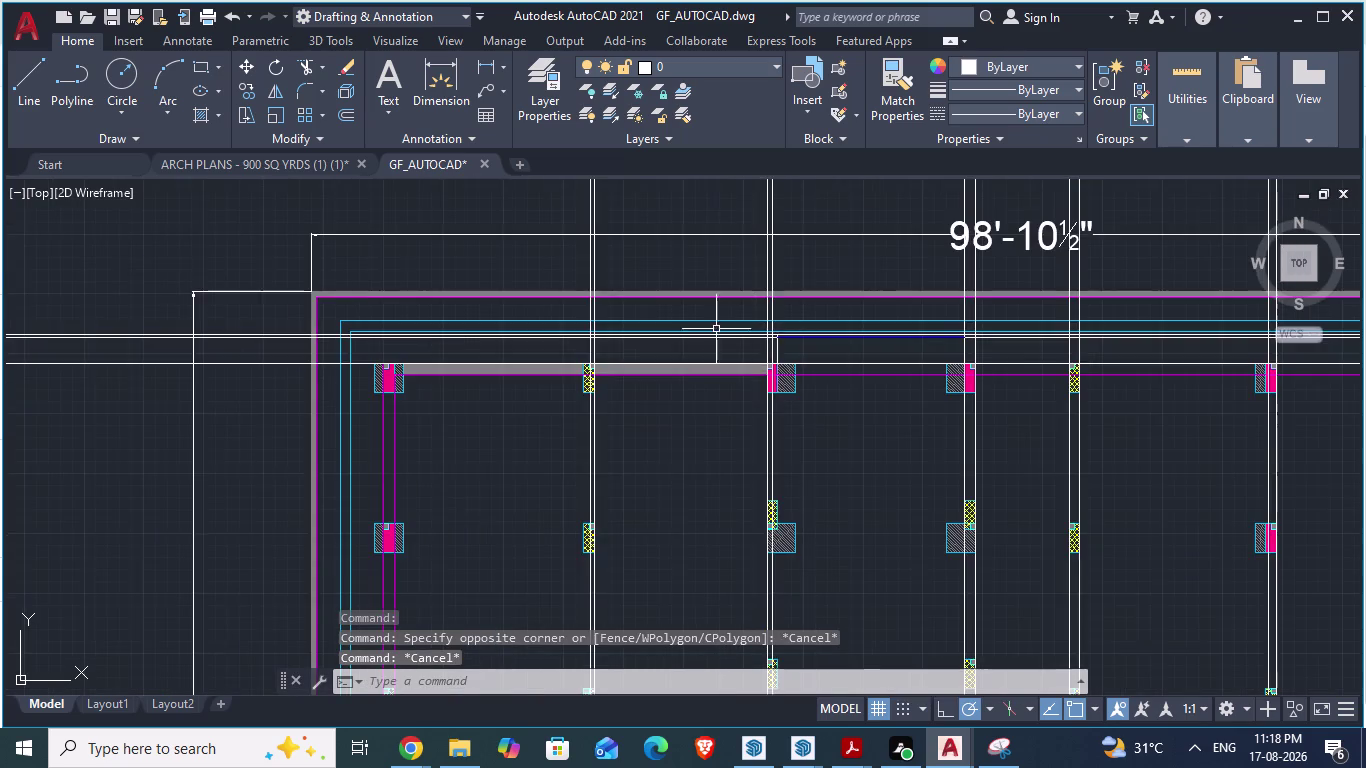
scroll(down, 3)
scroll(up, 3)
scroll(down, 3)
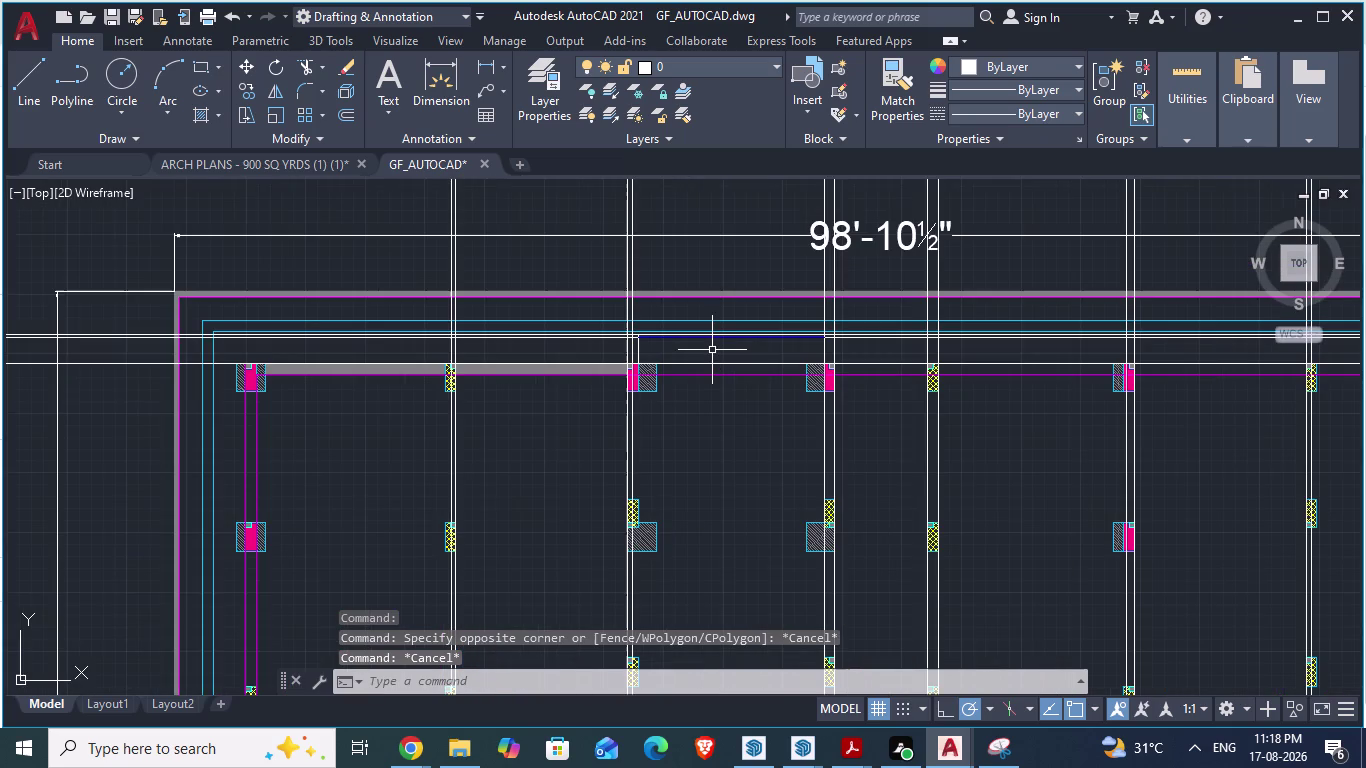
key(ctrl+s)
scroll(down, 3)
scroll(up, 3)
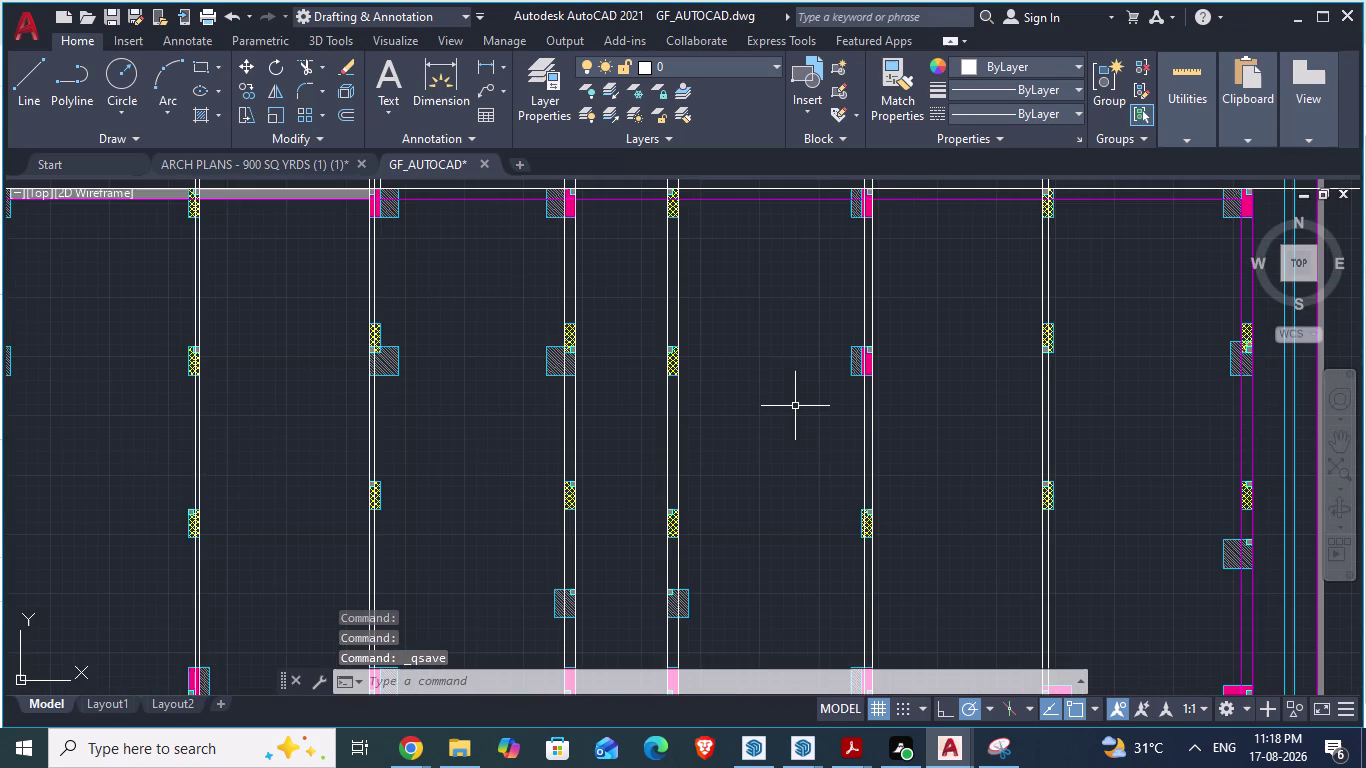